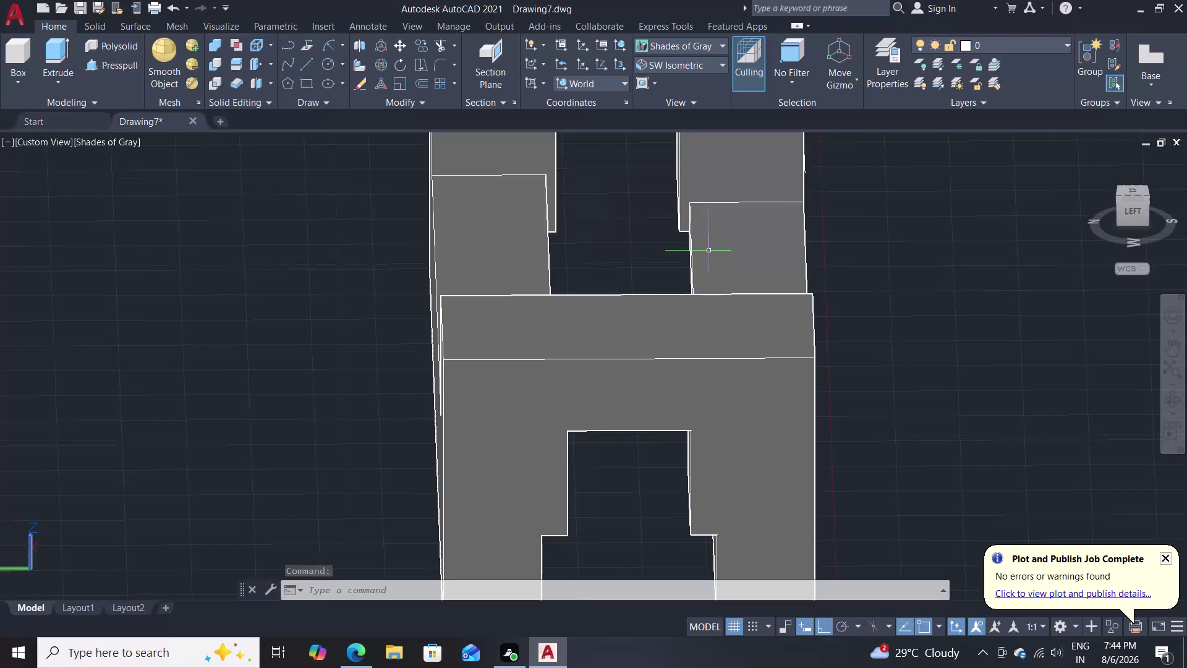
Zoom out and centre the whole arched bracket, then show the preset views list.
scroll(down, 3)
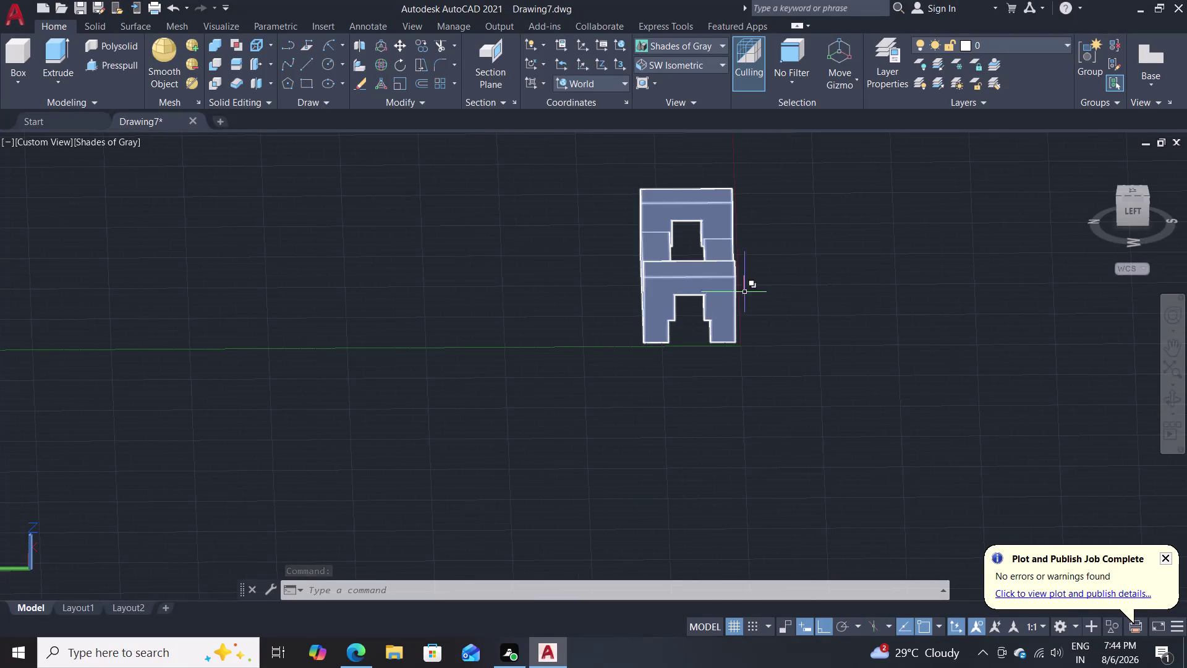
middle_drag(791, 332, 669, 364)
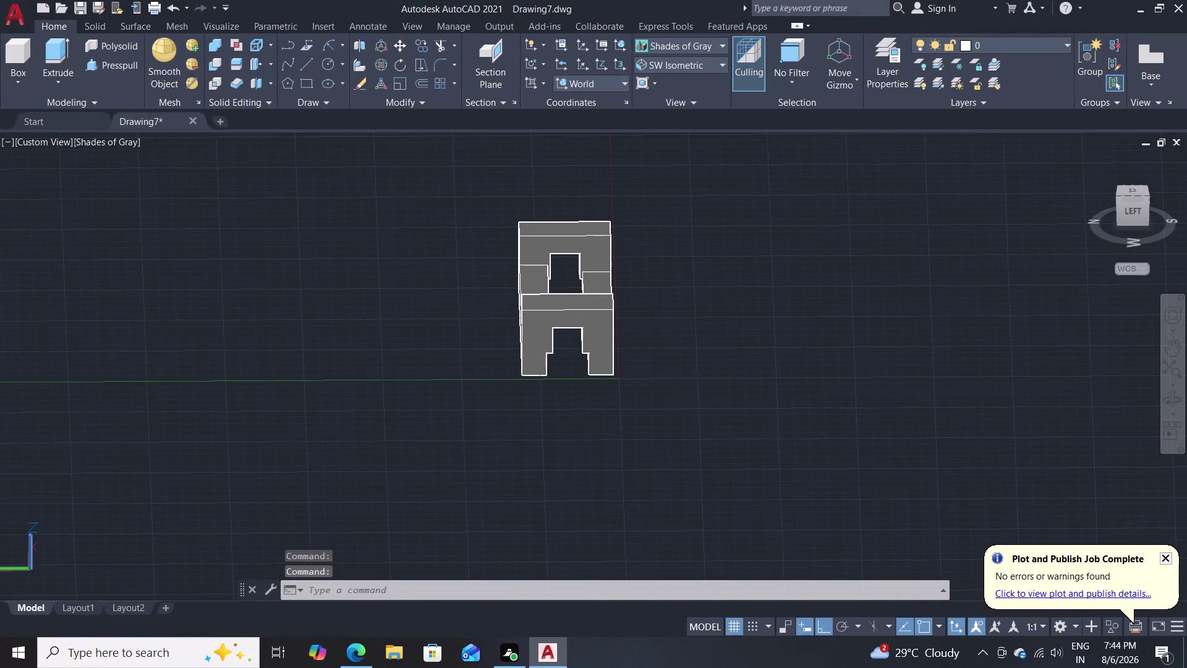
click(706, 78)
click(706, 65)
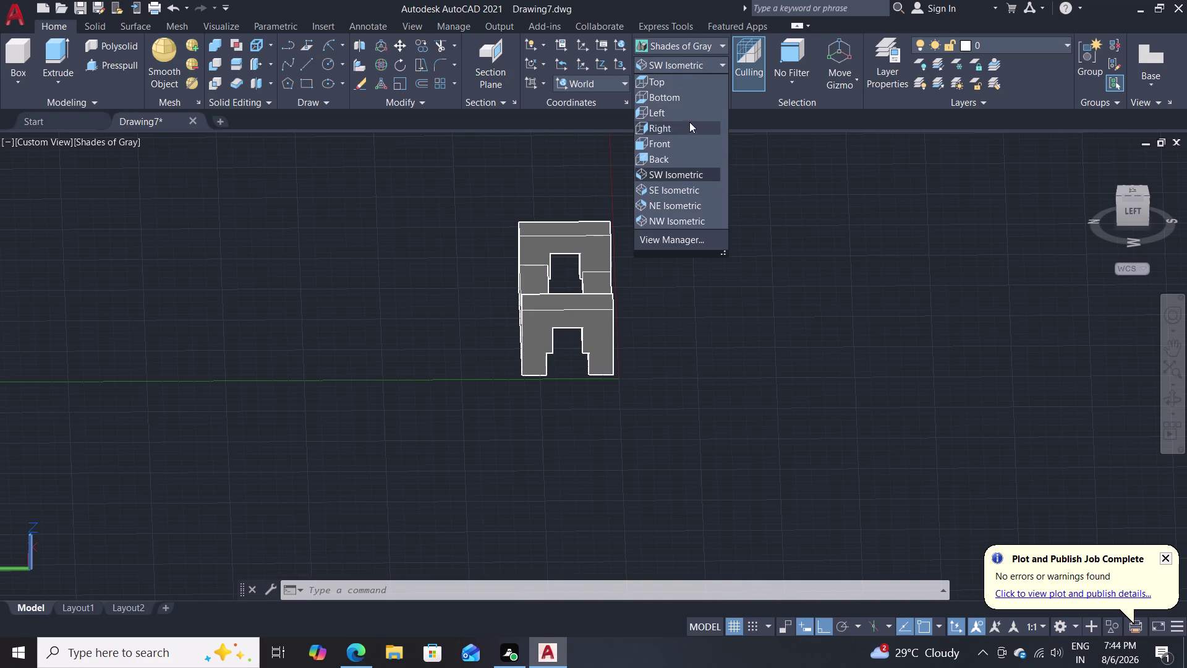
Switch to the Left preset view and adjust the zoom.
click(689, 116)
scroll(up, 3)
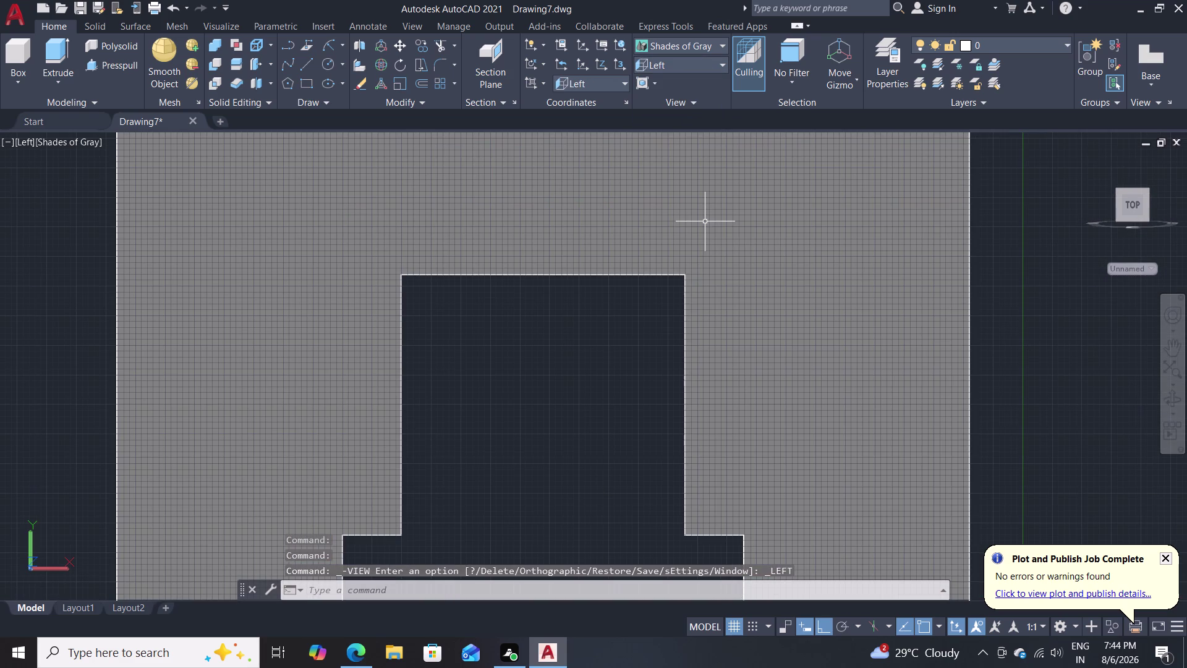
scroll(up, 3)
scroll(down, 3)
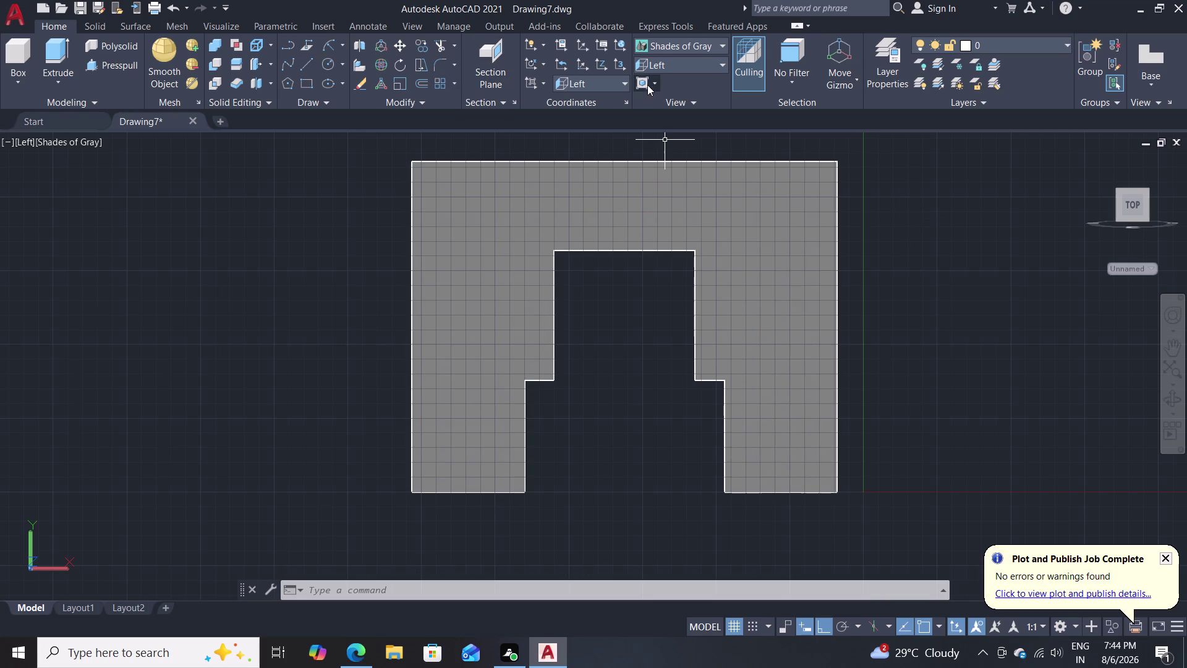
Switch to the Right preset view and zoom out to frame the flat profile.
click(674, 63)
click(666, 134)
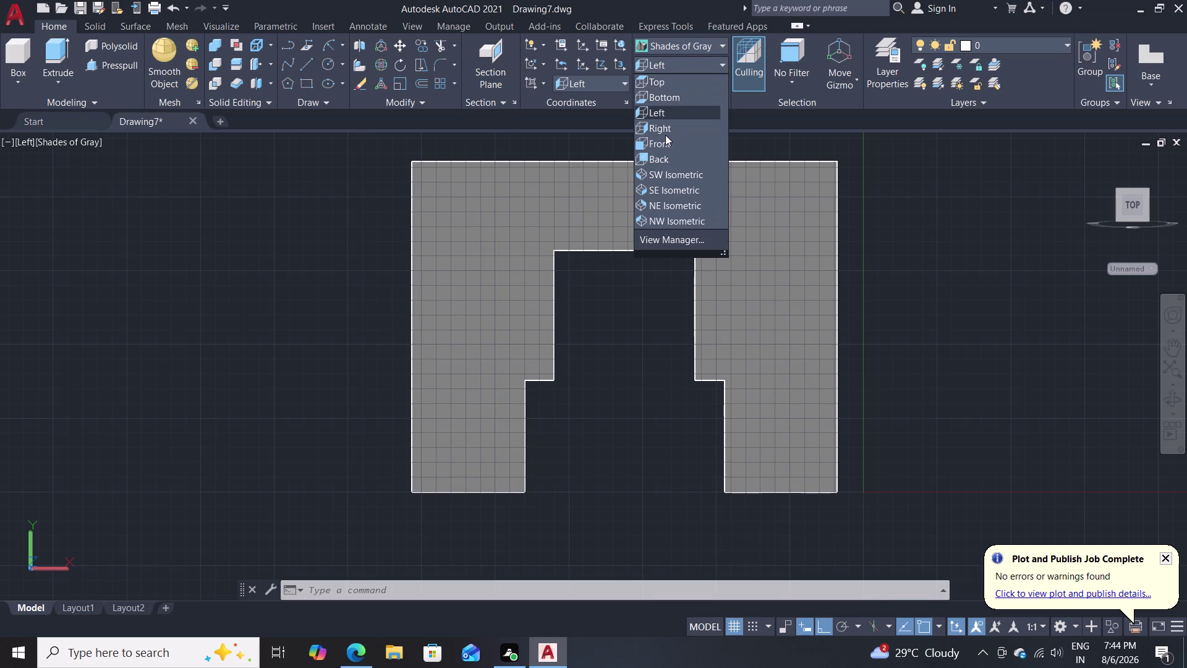
click(670, 129)
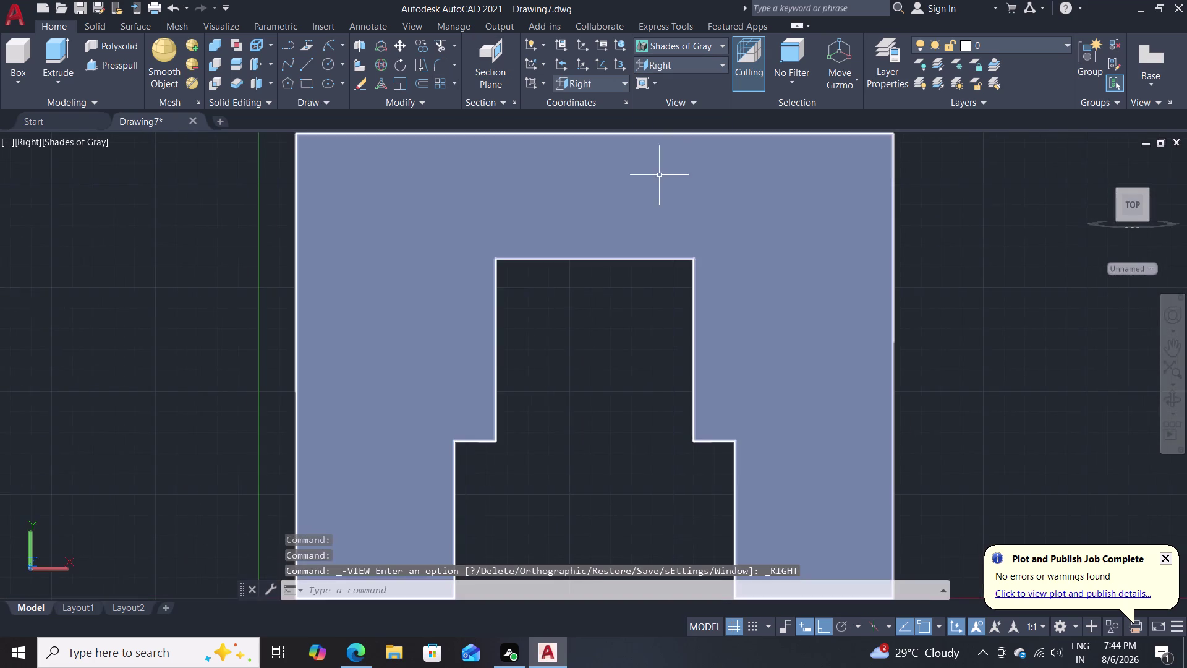
scroll(up, 3)
scroll(down, 3)
scroll(down, 3)
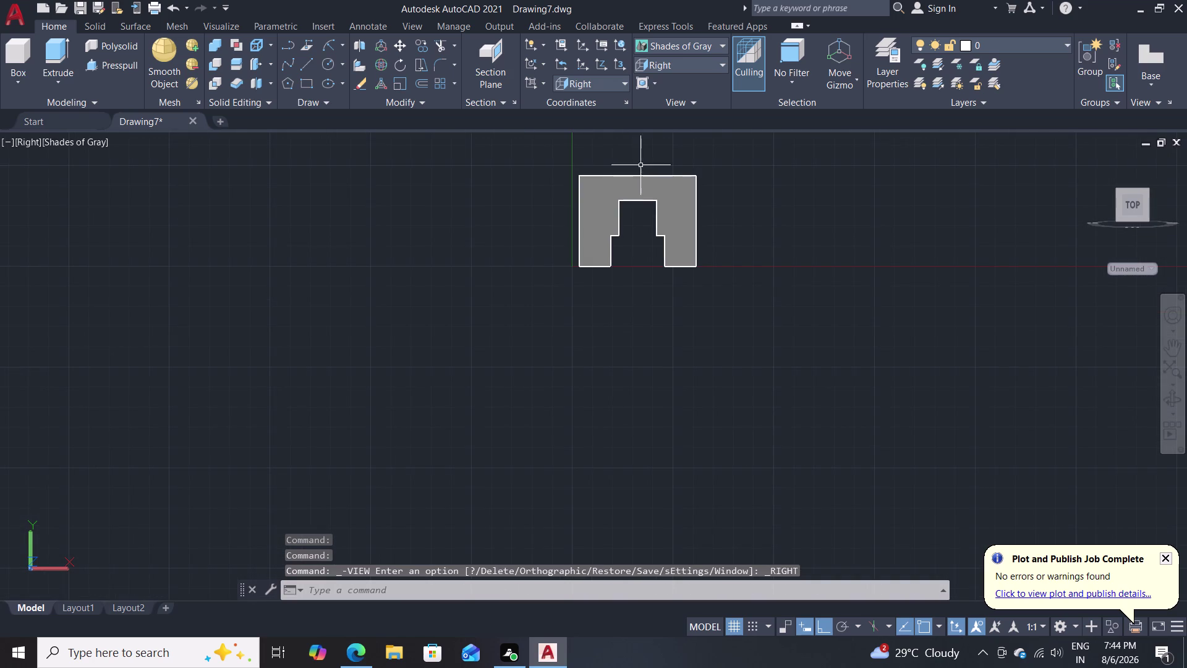
click(326, 69)
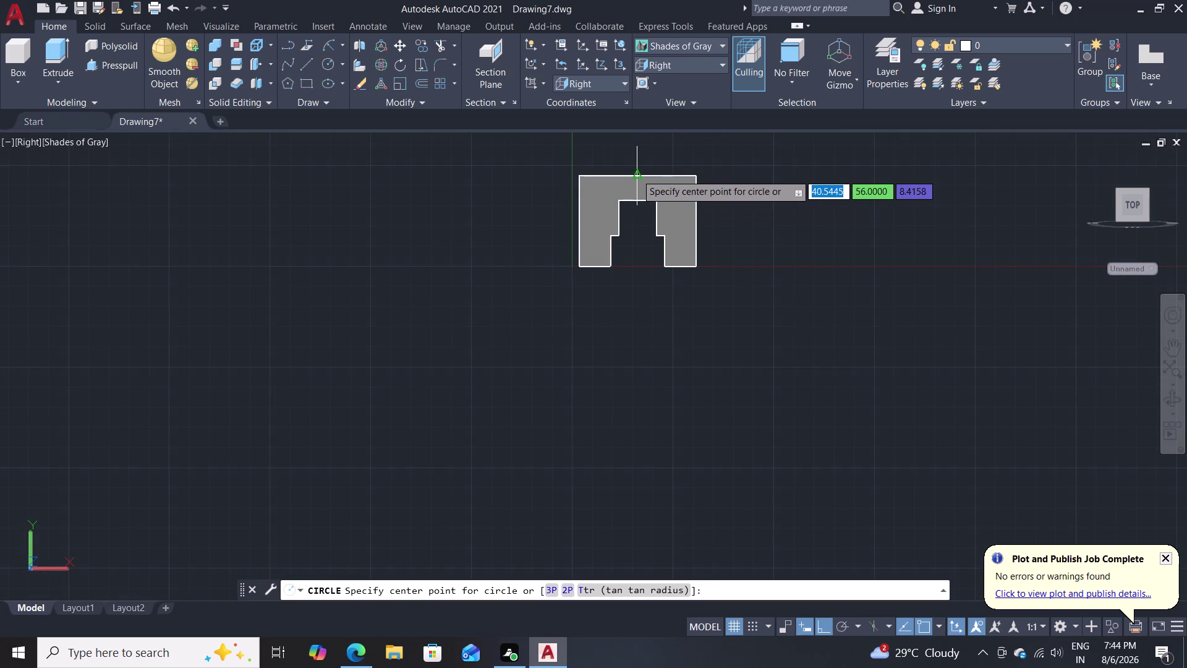
click(636, 174)
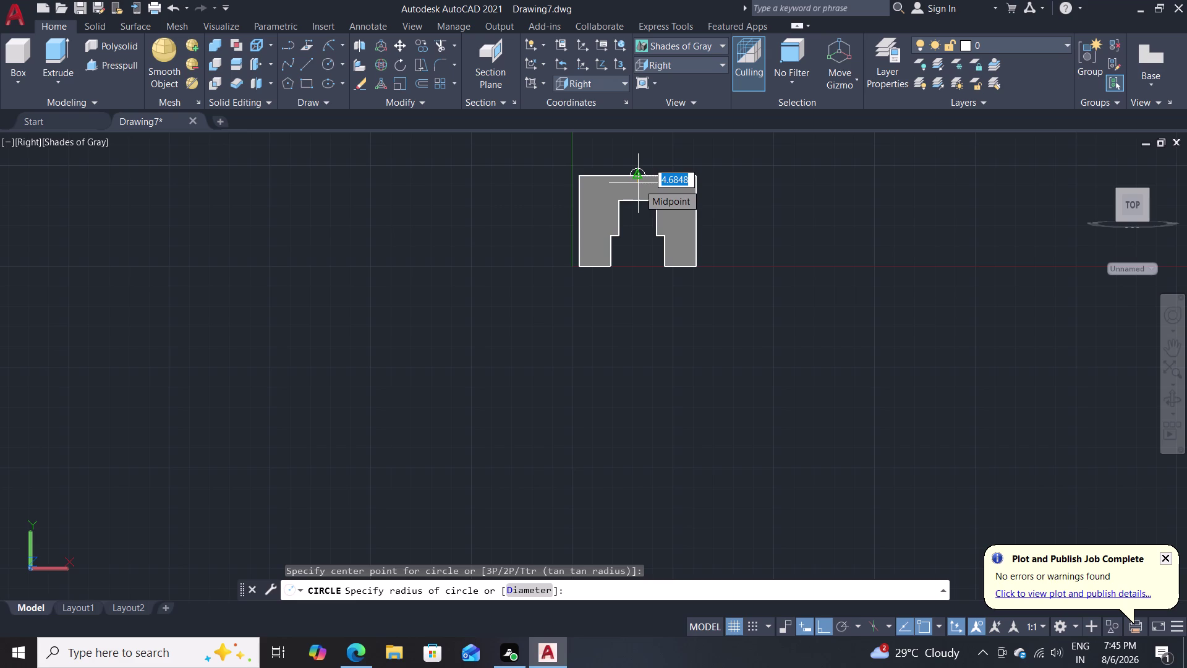
text(22)
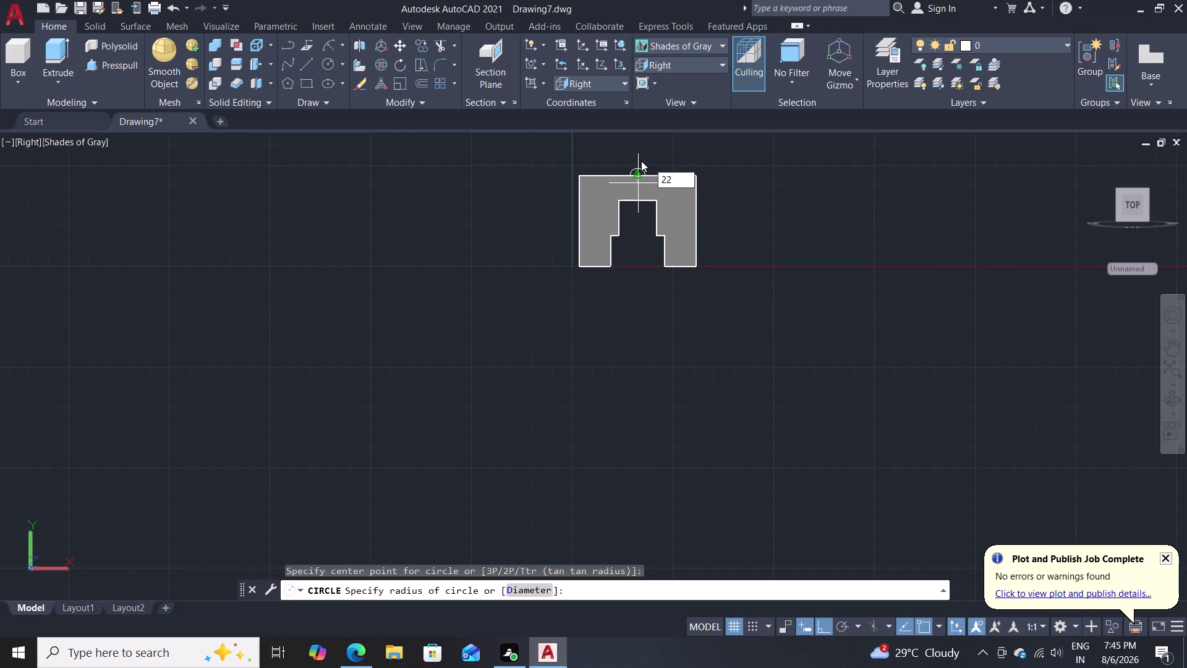
key(BackSpace)
key(BackSpace)
text(32)
key(Return)
scroll(down, 3)
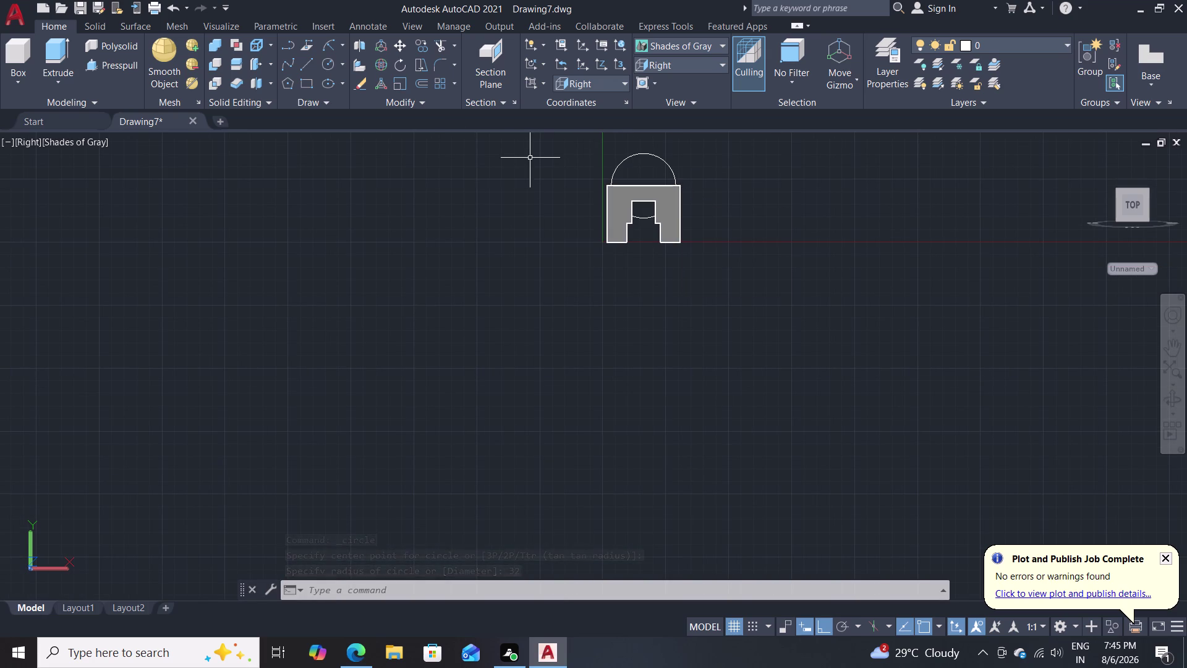
key(ctrl+z)
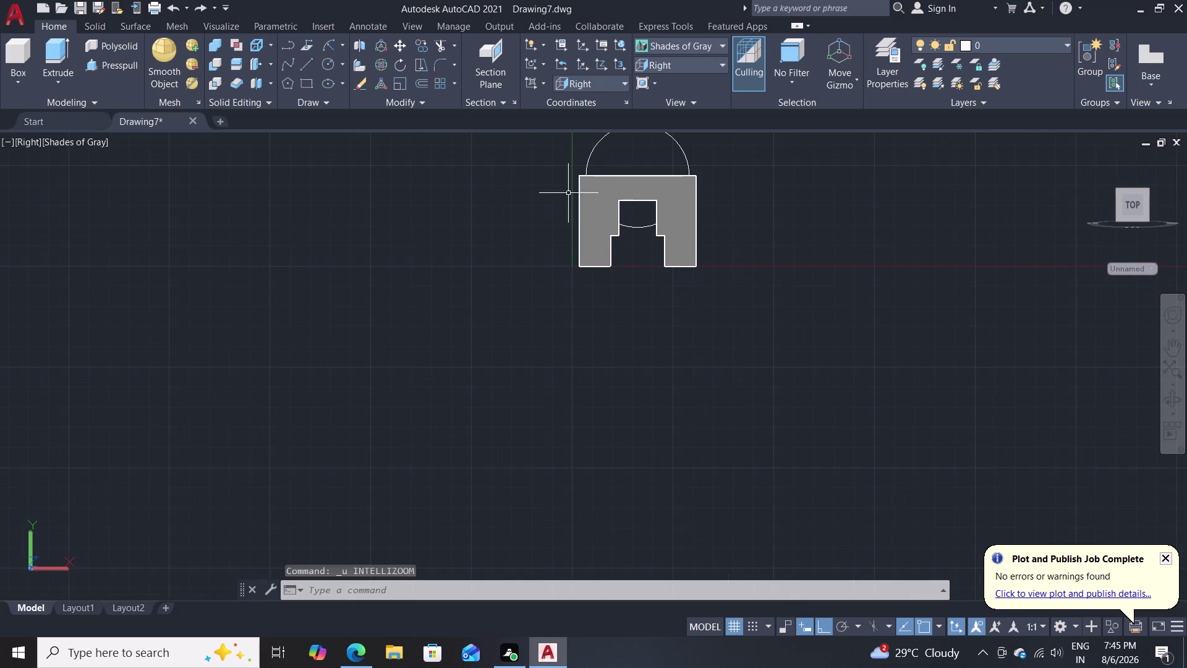
key(ctrl+z)
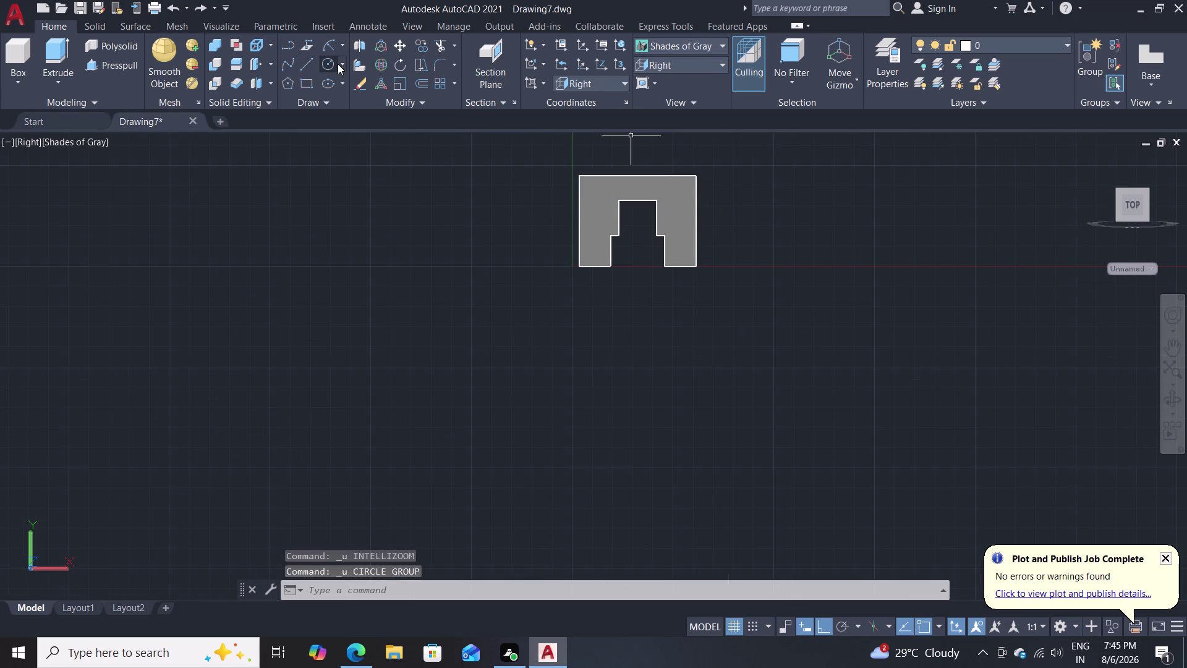
Draw a radius-16 circle centred on the top edge midpoint, then pan the view.
click(330, 68)
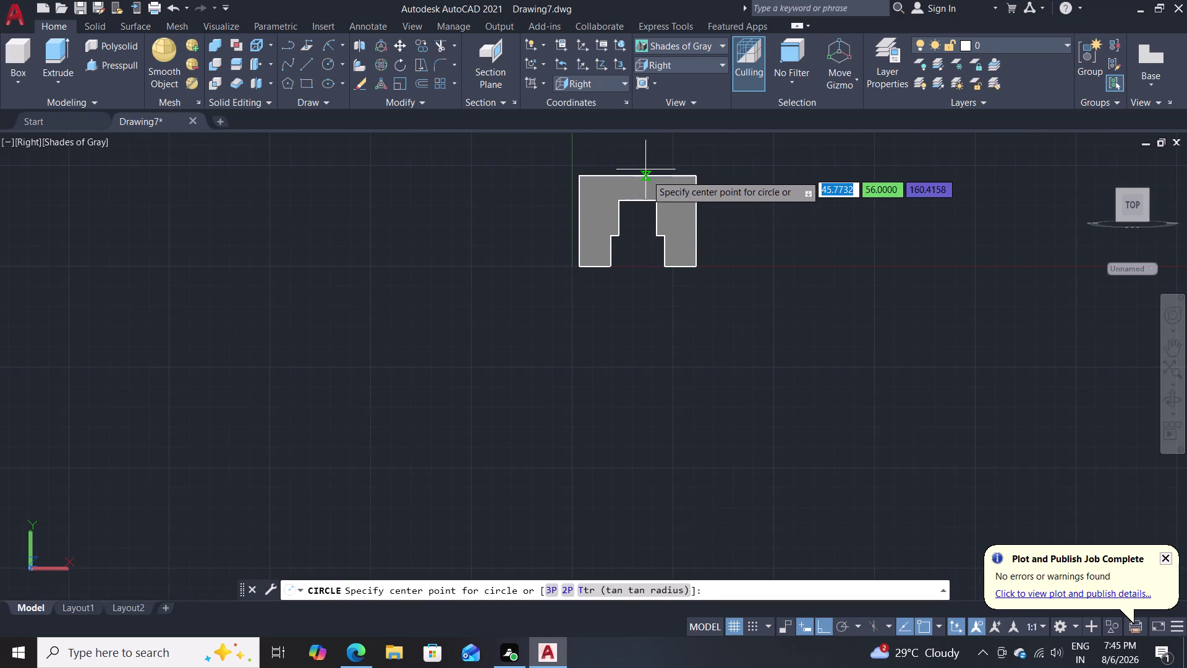
click(633, 176)
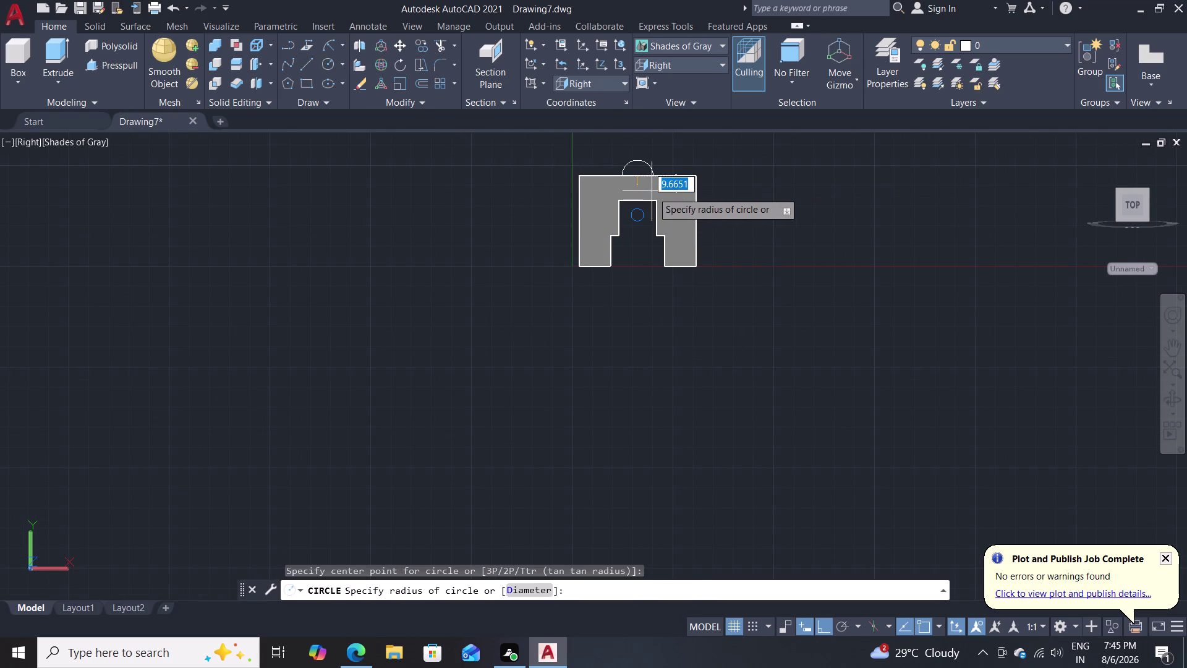
text(1)
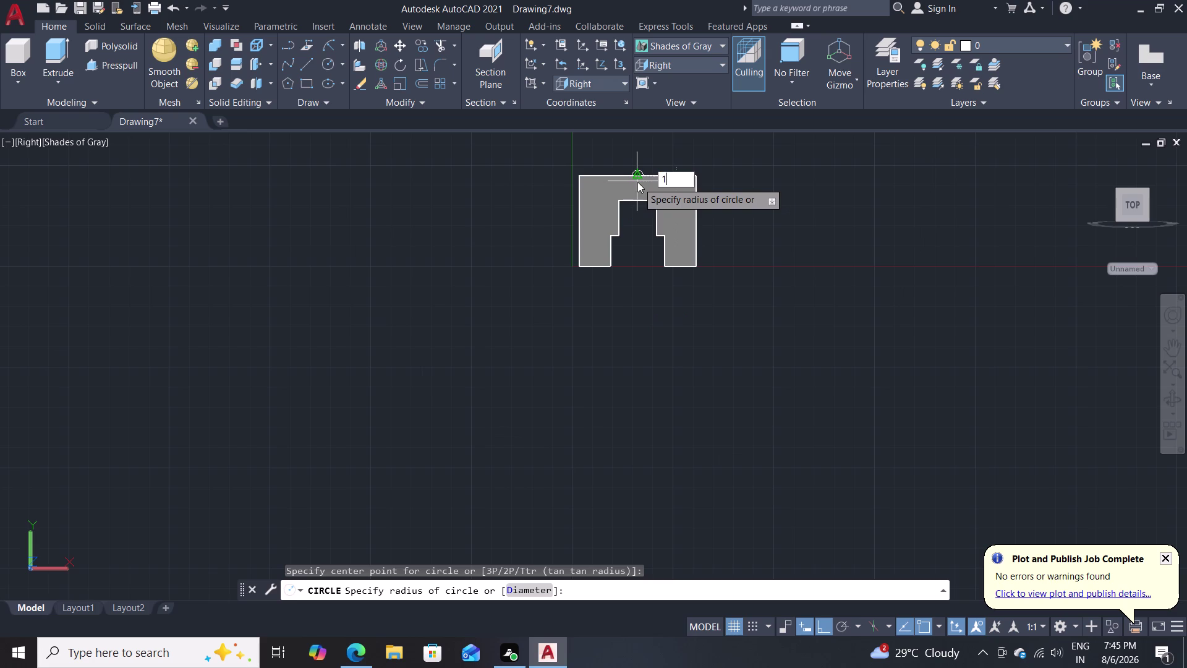
text(6)
key(Return)
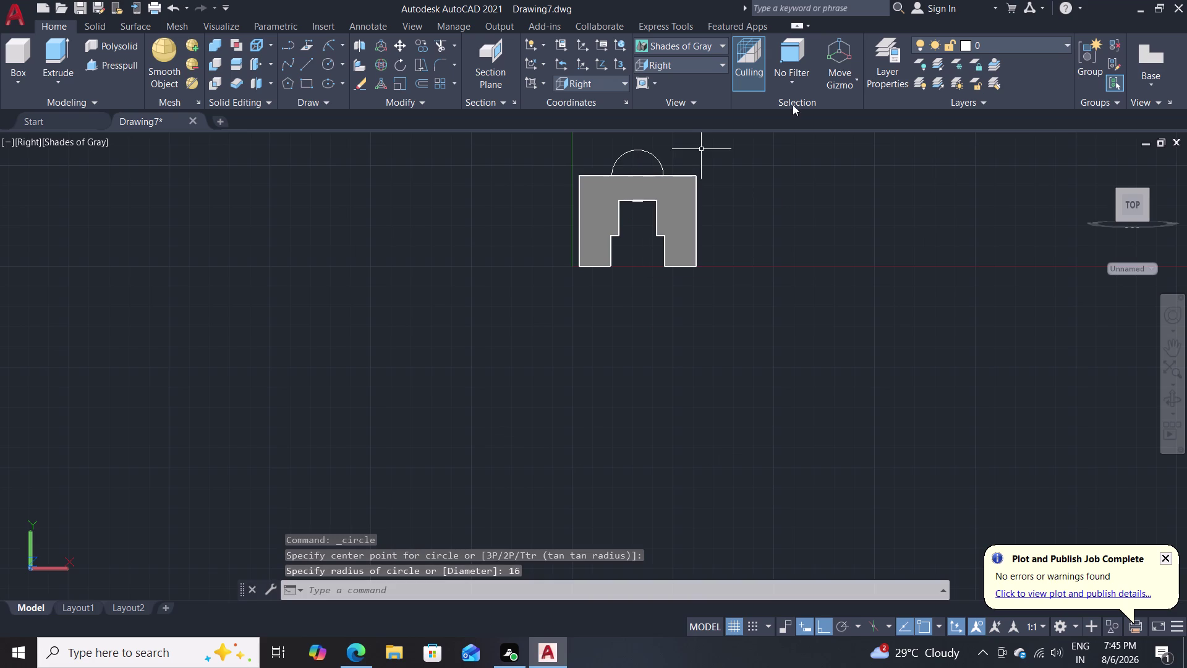
middle_drag(735, 197, 707, 268)
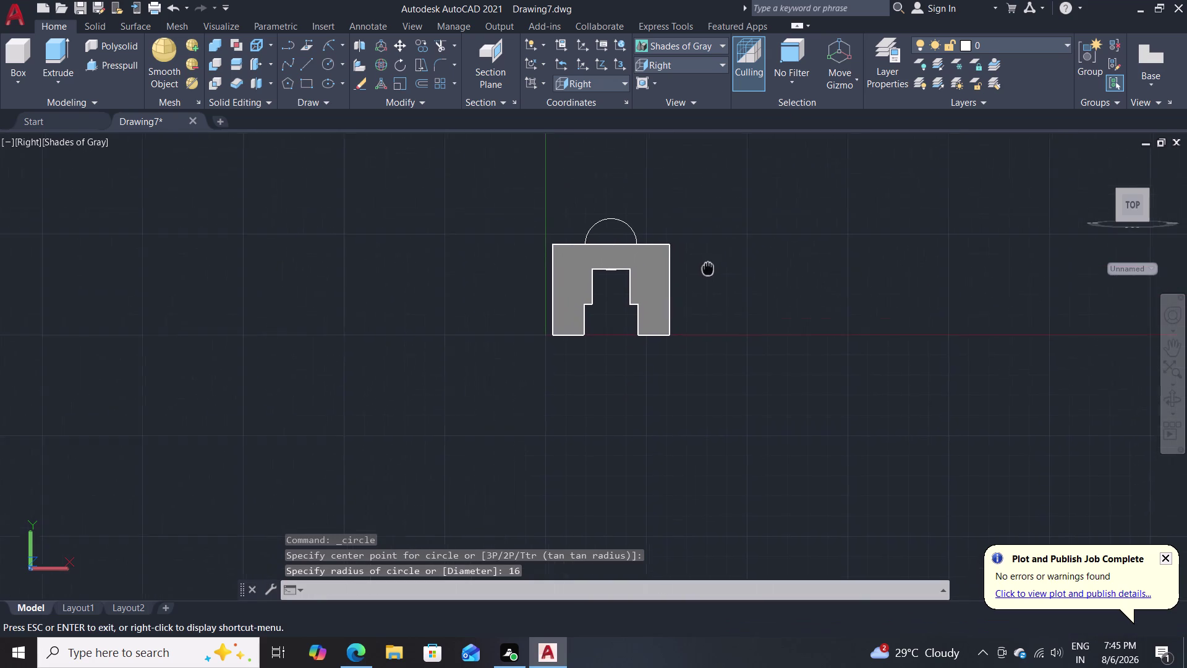
middle_drag(707, 269, 697, 284)
middle_drag(698, 239, 697, 248)
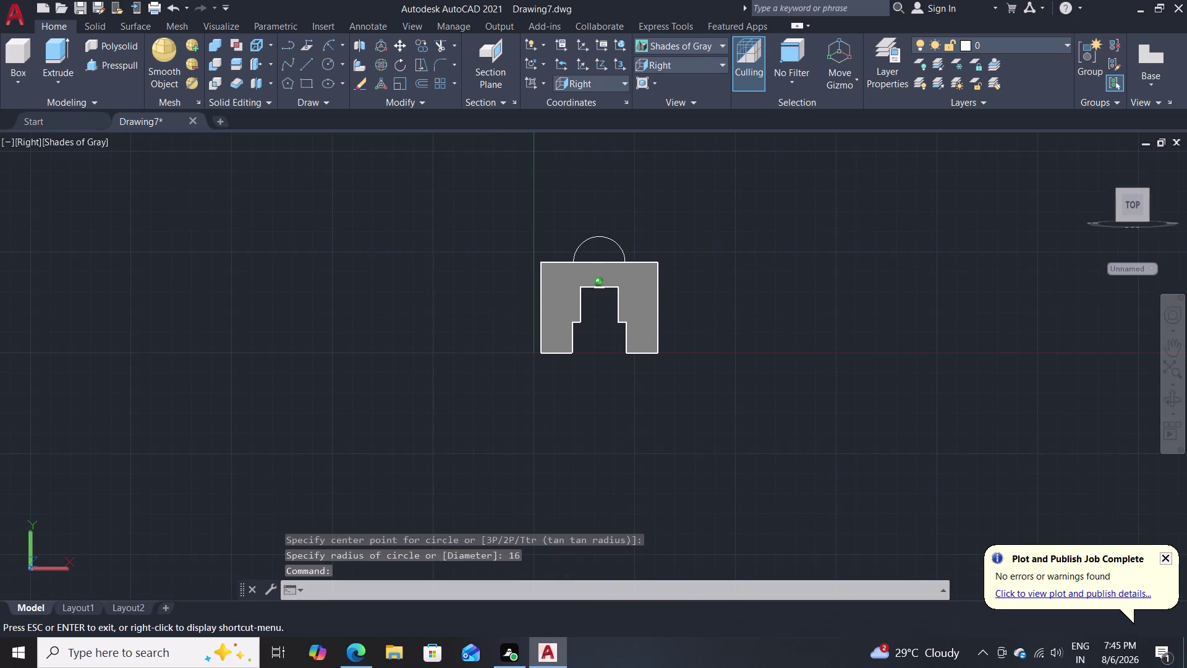
middle_drag(697, 248, 684, 268)
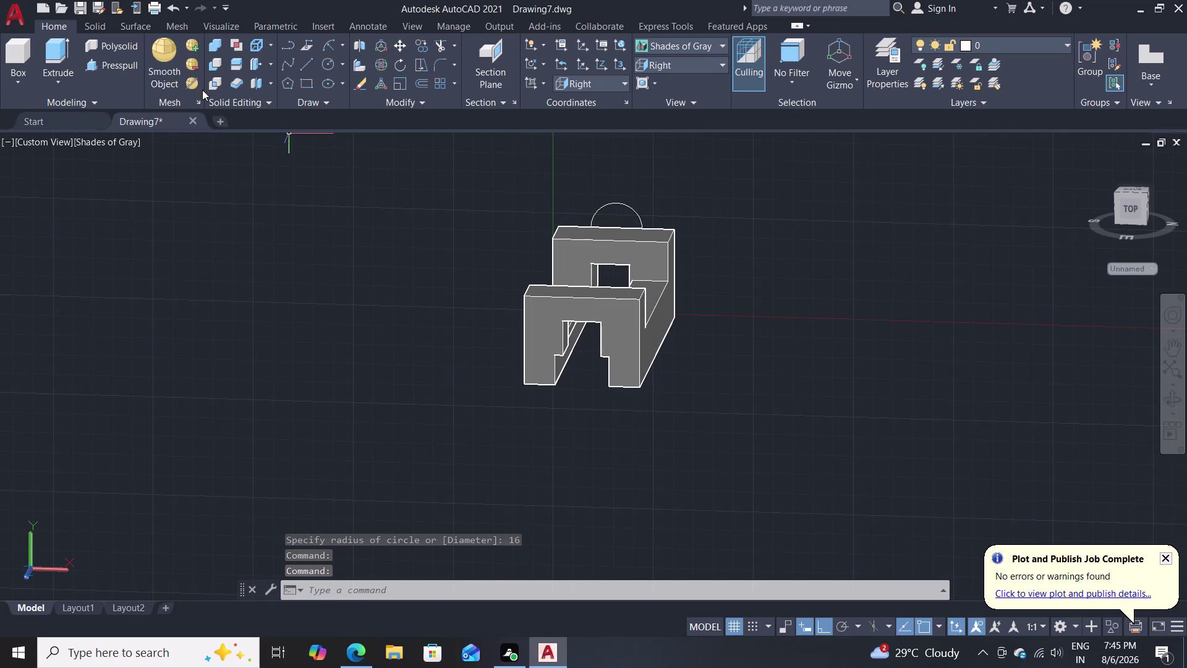
click(327, 64)
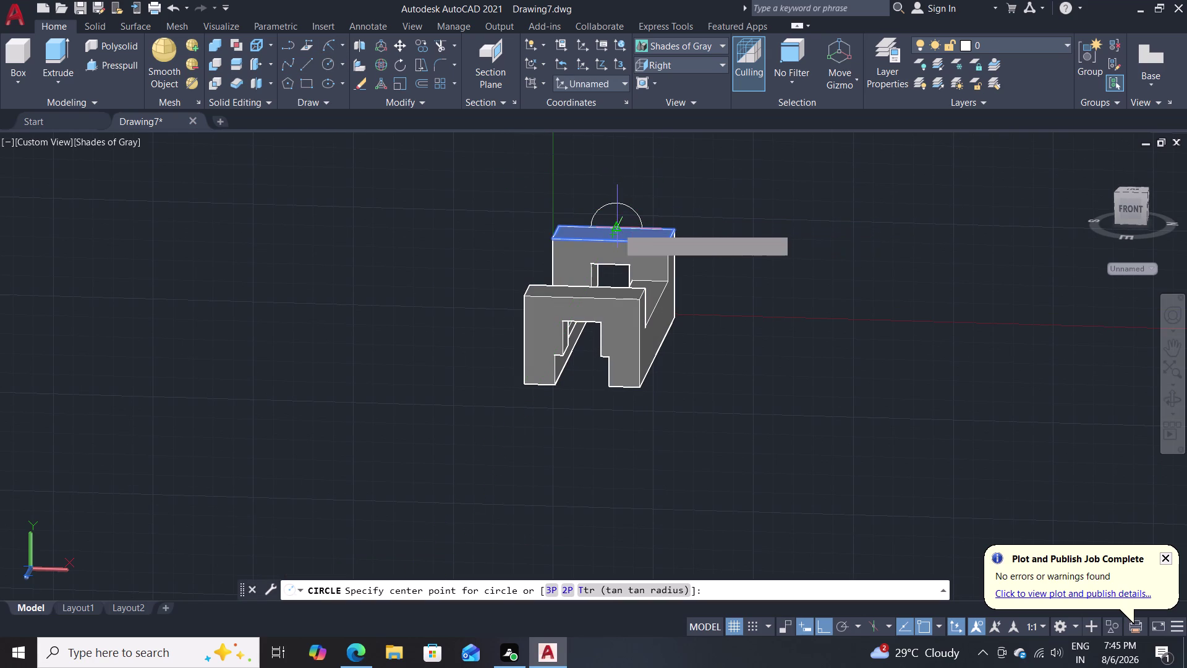
click(620, 224)
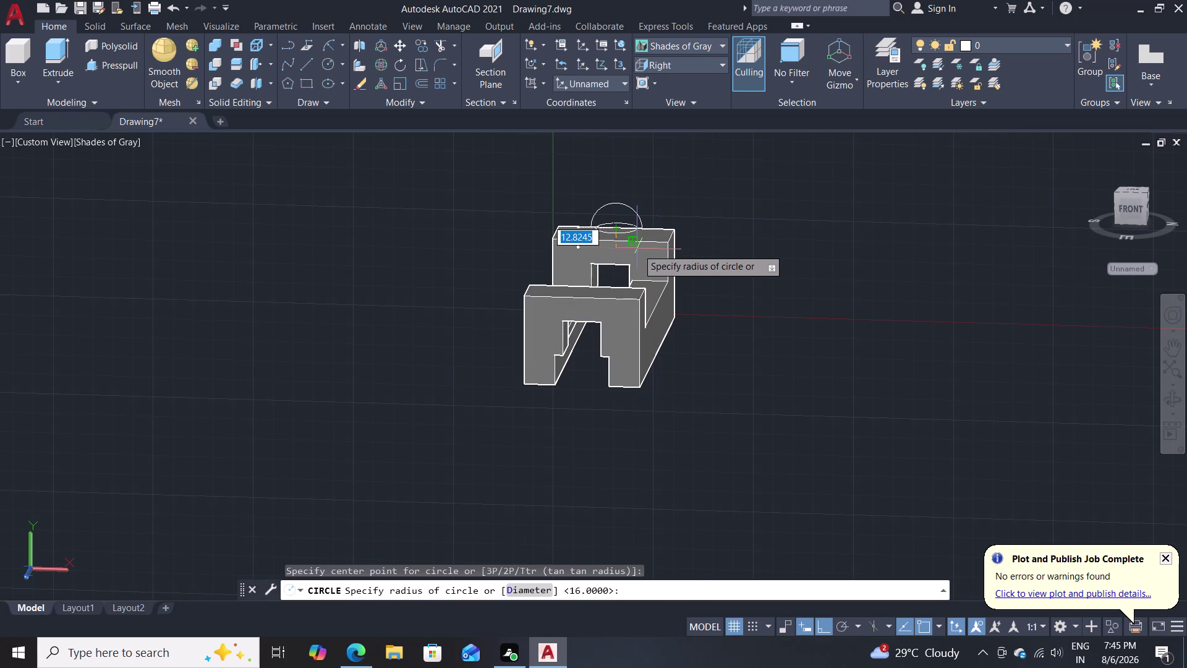
key(Escape)
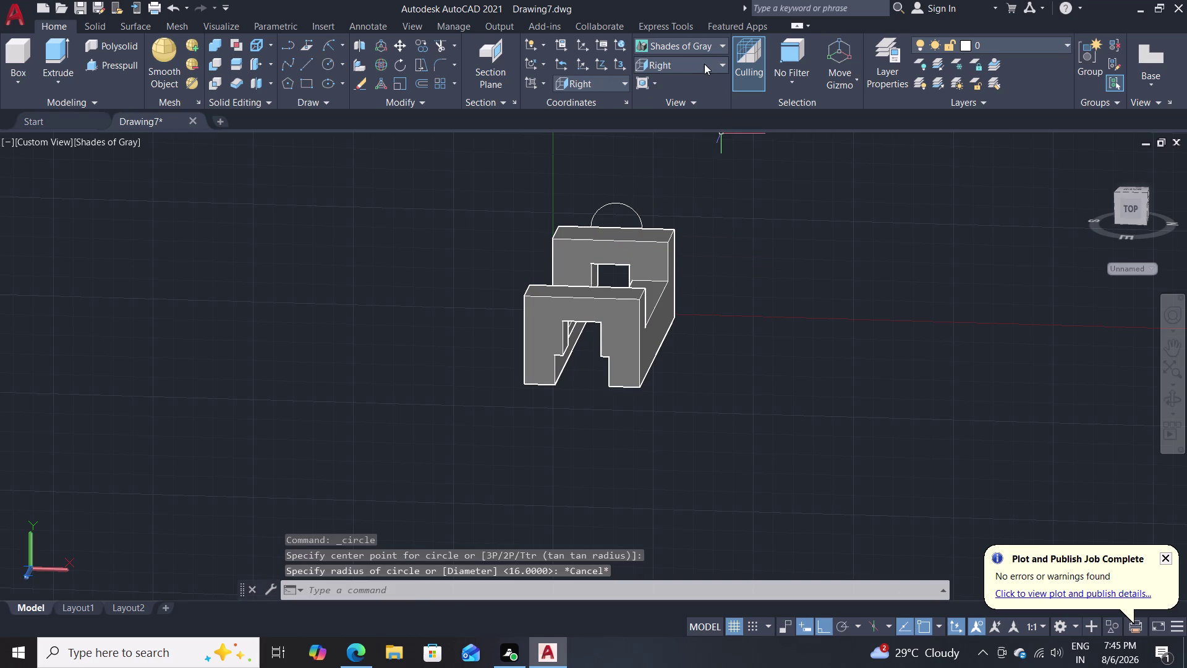
click(705, 64)
click(668, 128)
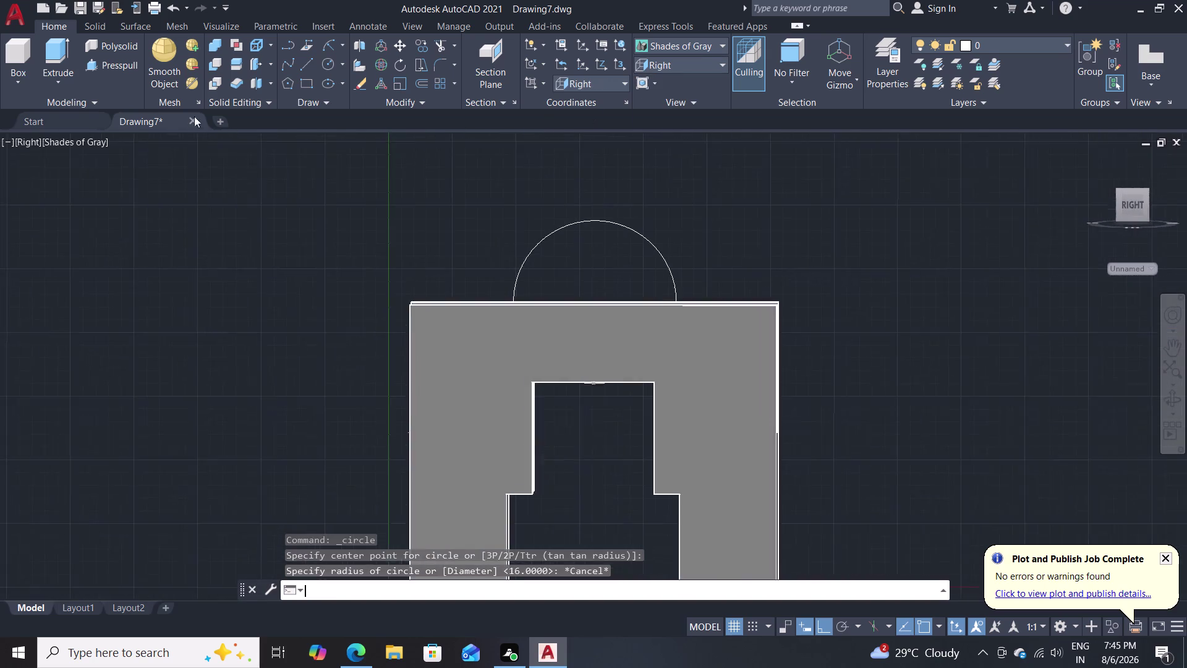
click(332, 60)
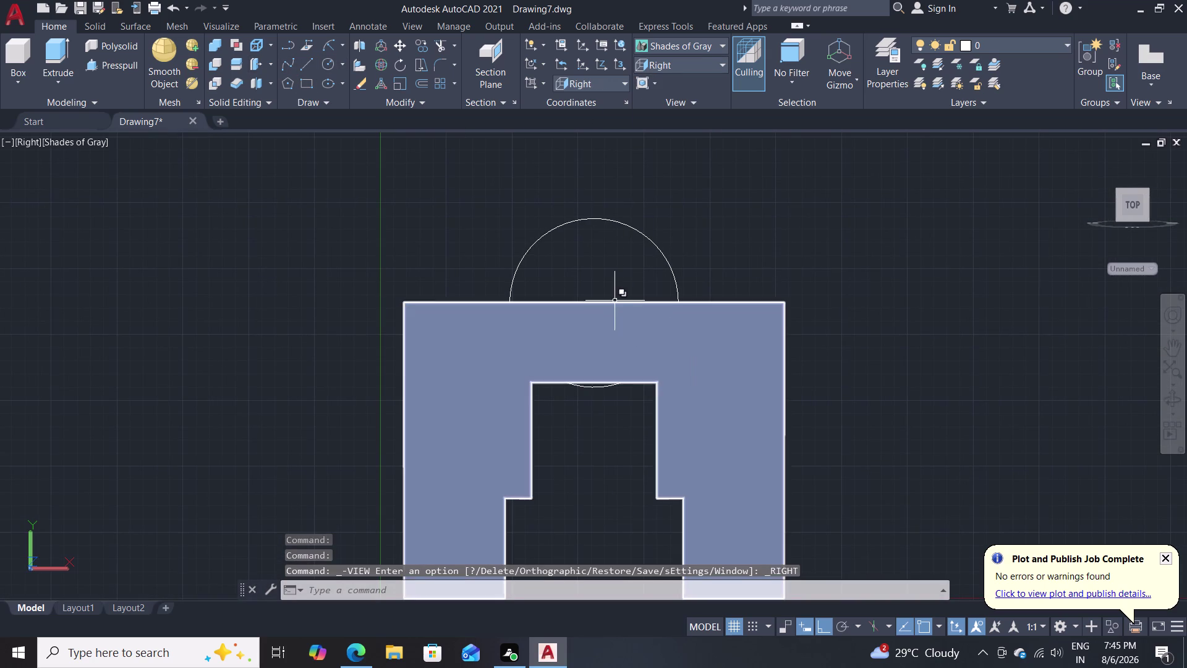
Draw a radius-8 circle at the arc's centre, then orbit into 3D.
click(322, 66)
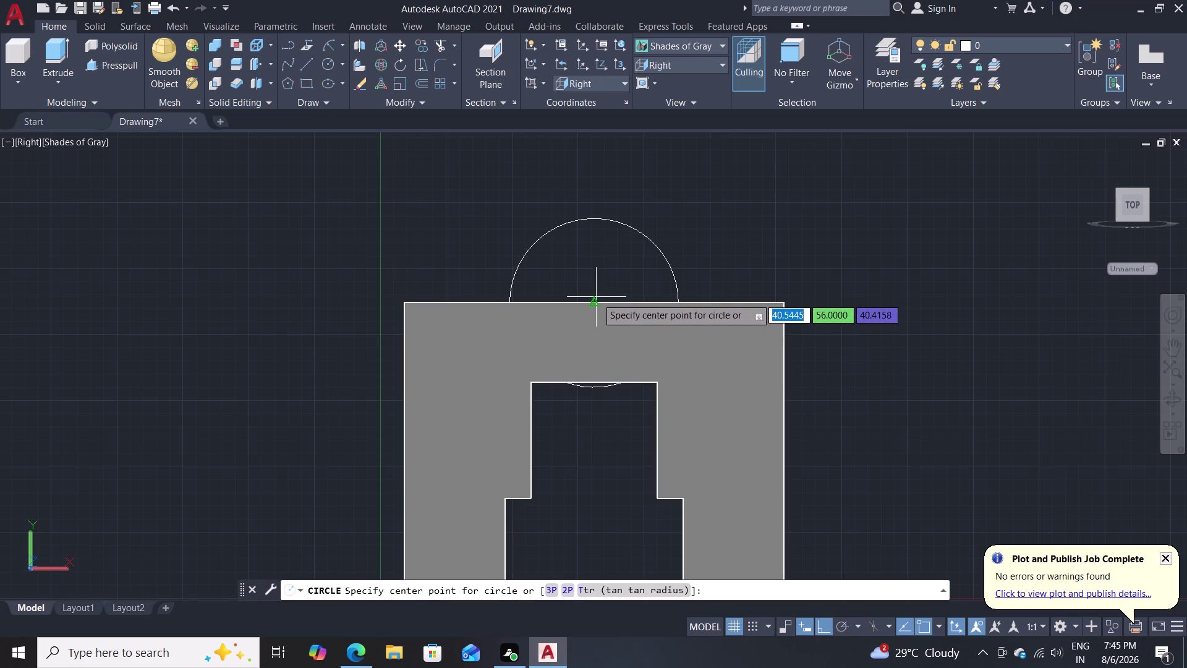
click(597, 297)
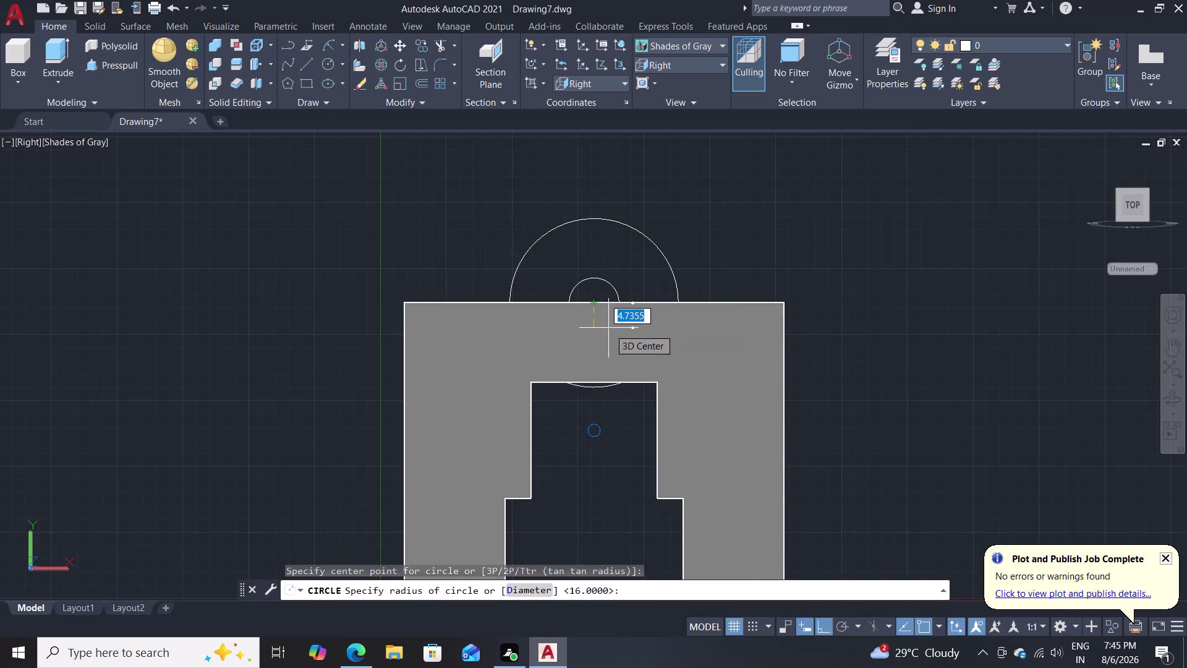
key(8)
key(Return)
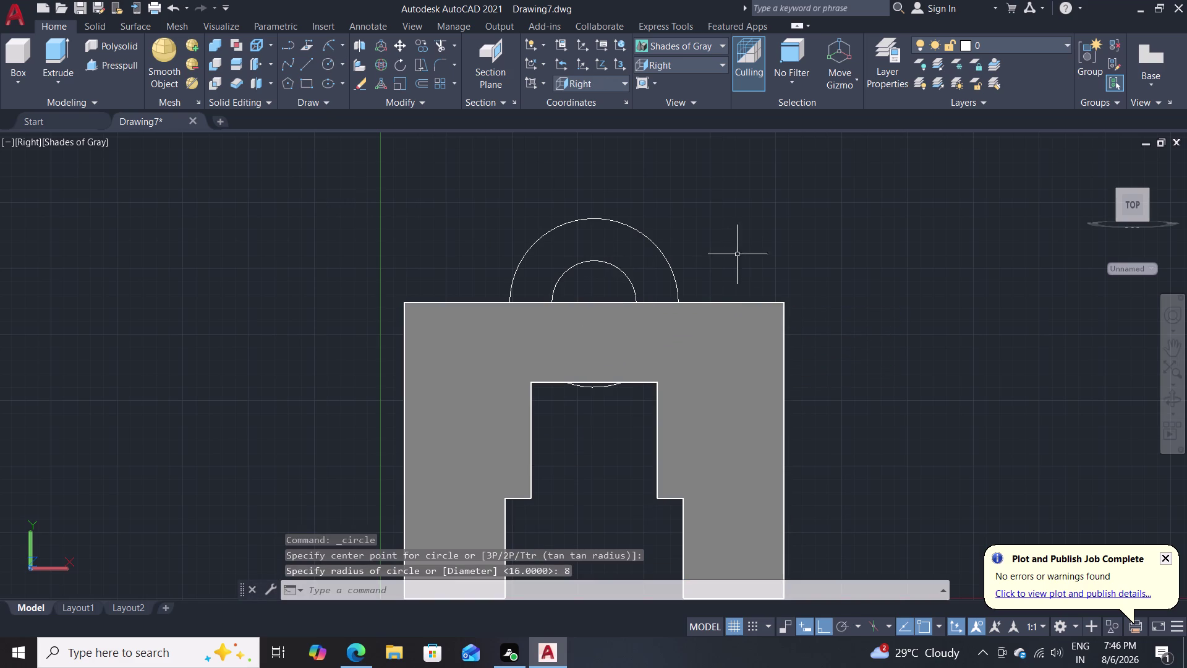
middle_drag(783, 224, 746, 290)
scroll(up, 3)
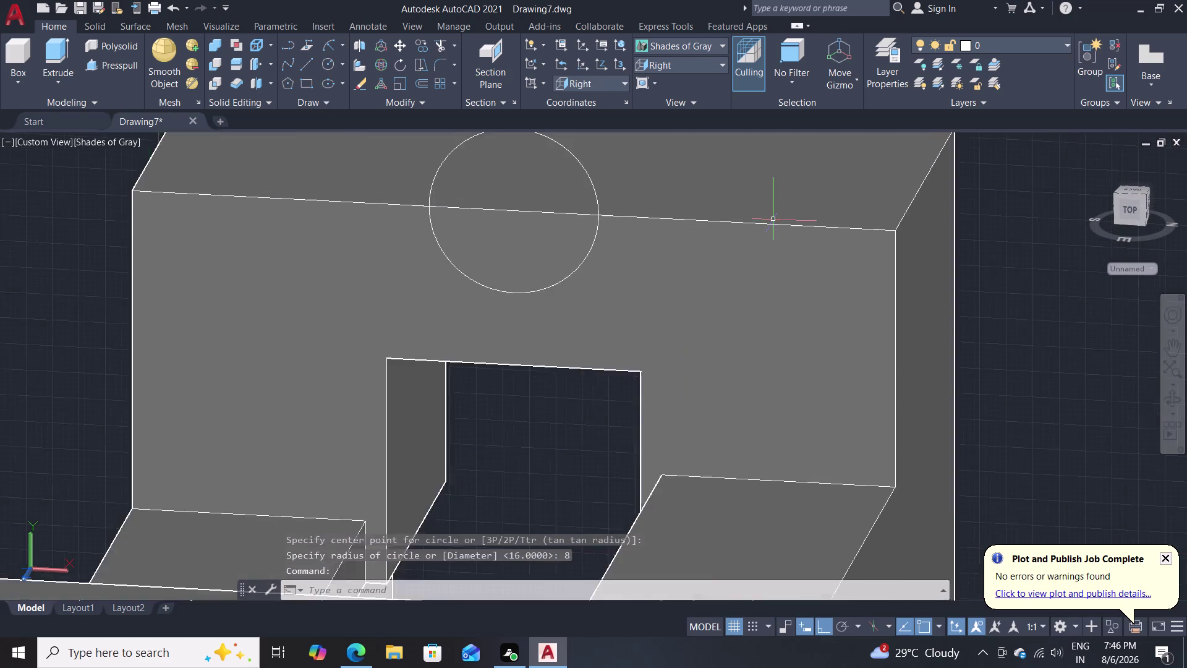
scroll(up, 3)
scroll(down, 3)
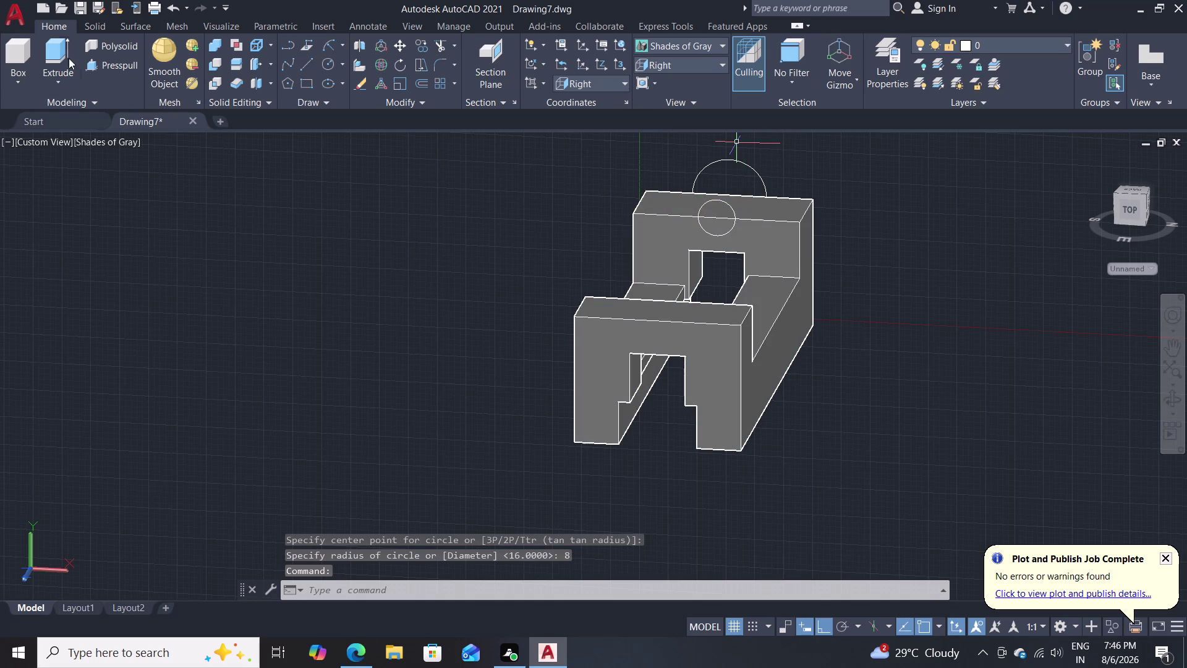
Presspull the area inside the arc to raise a cylindrical boss.
click(104, 64)
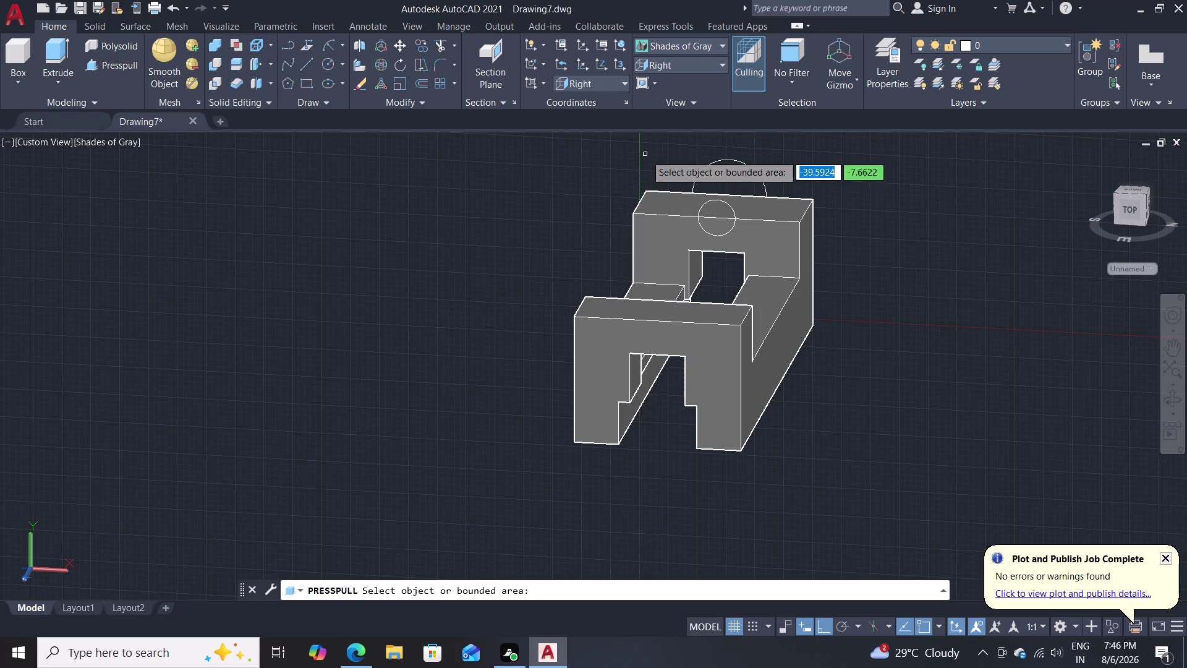
click(746, 167)
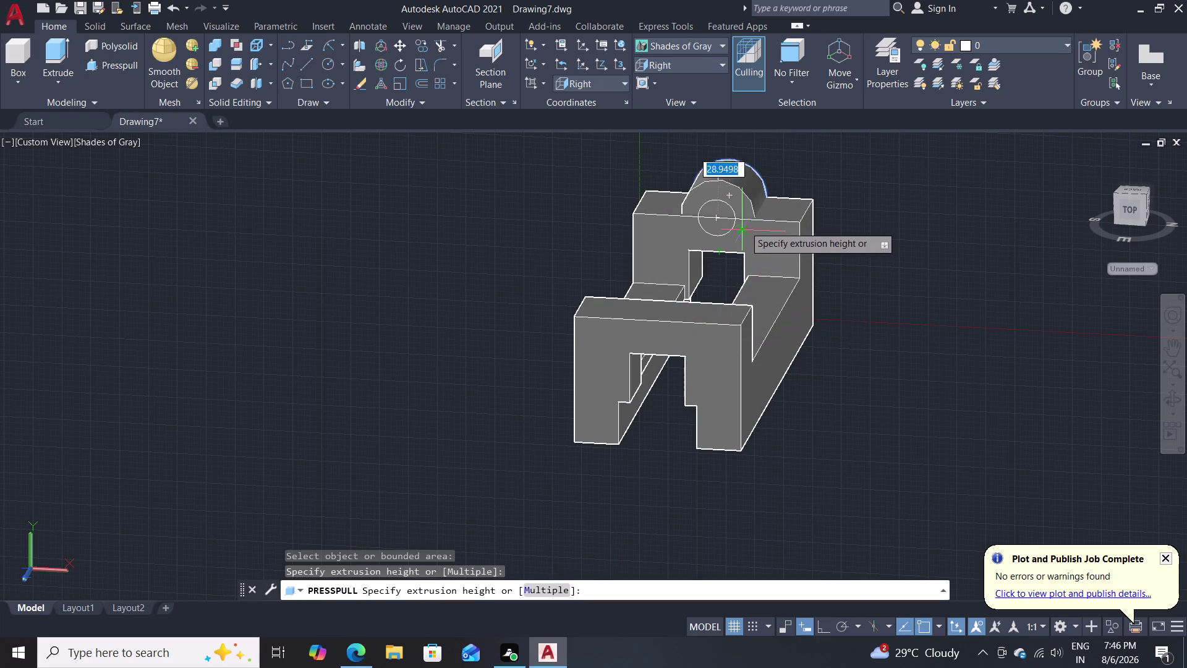
click(716, 217)
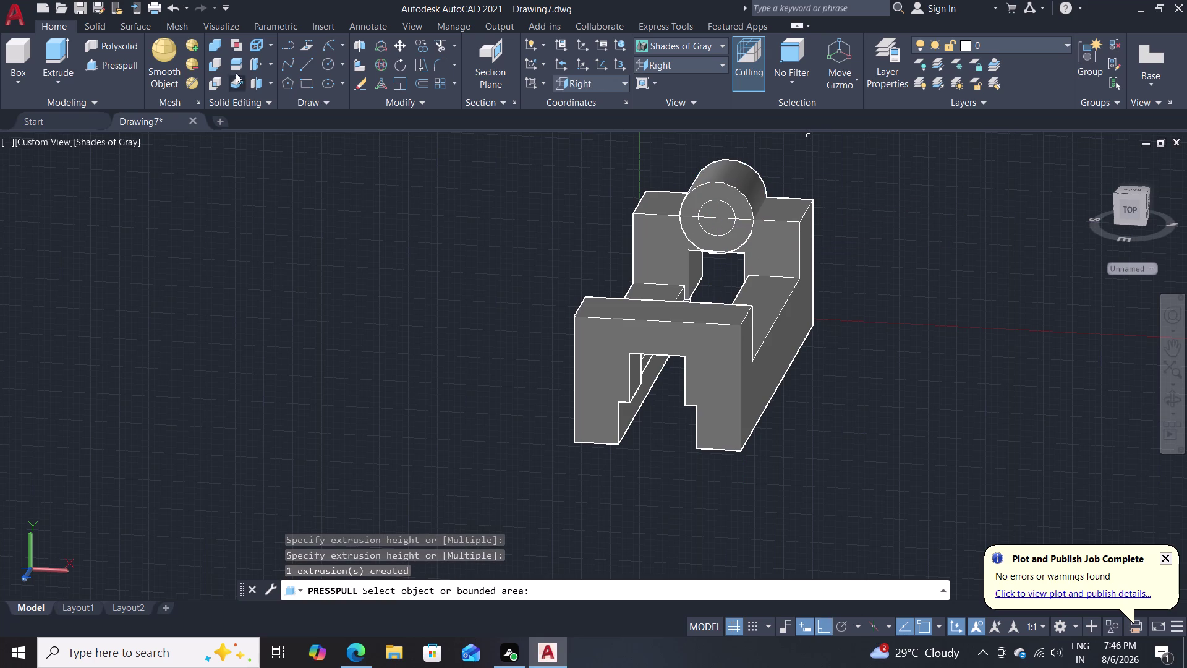
Presspull the radius-8 circle through the boss to cut the hole.
click(126, 60)
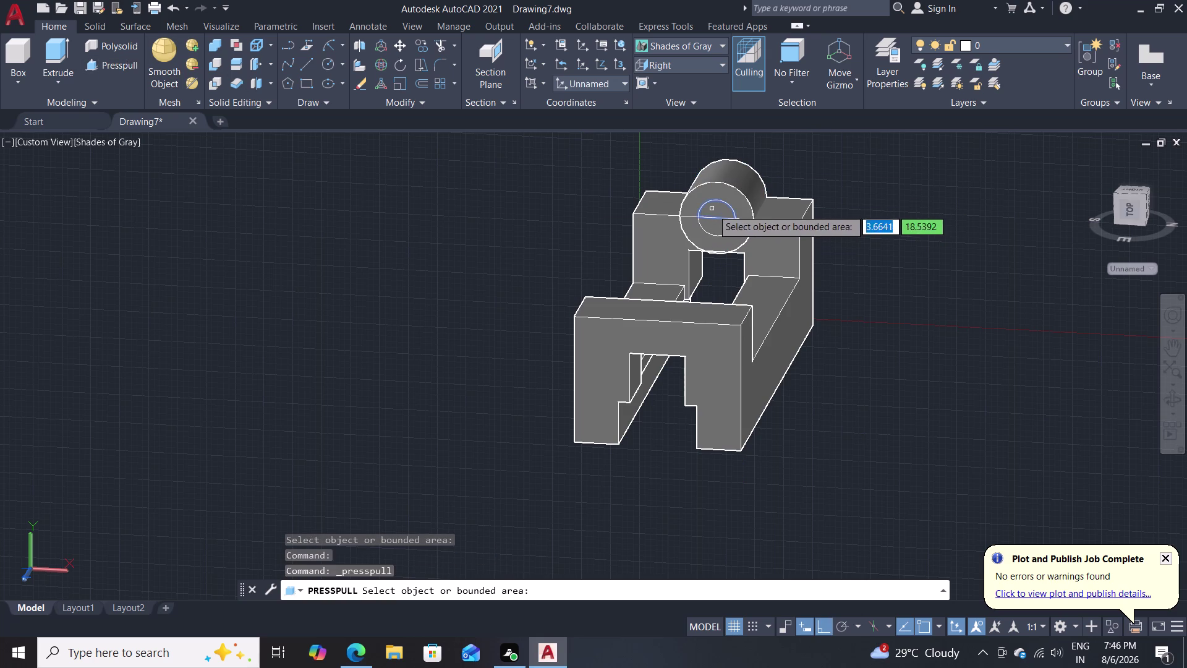
click(718, 207)
click(802, 181)
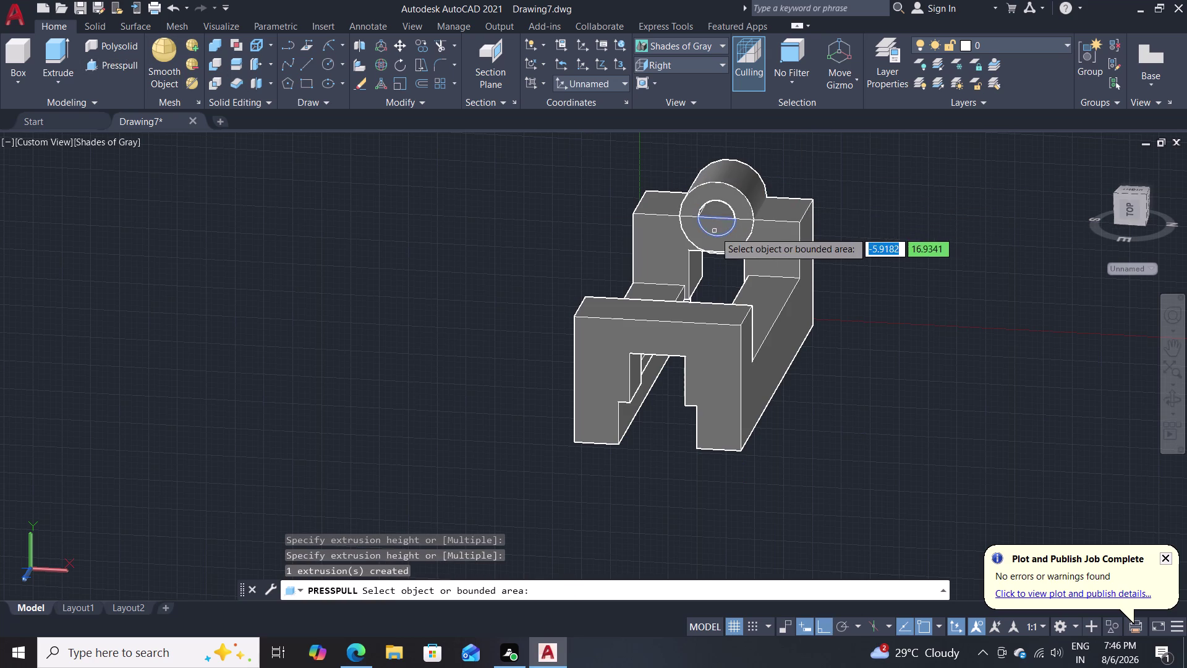
click(714, 231)
click(806, 173)
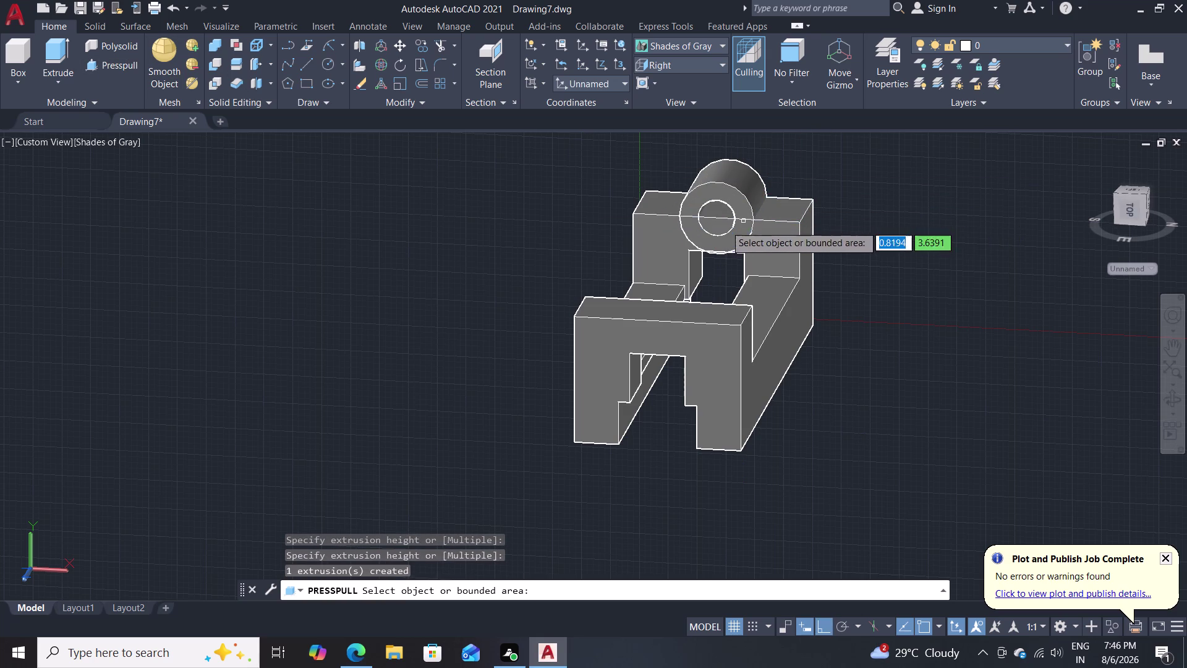
click(713, 222)
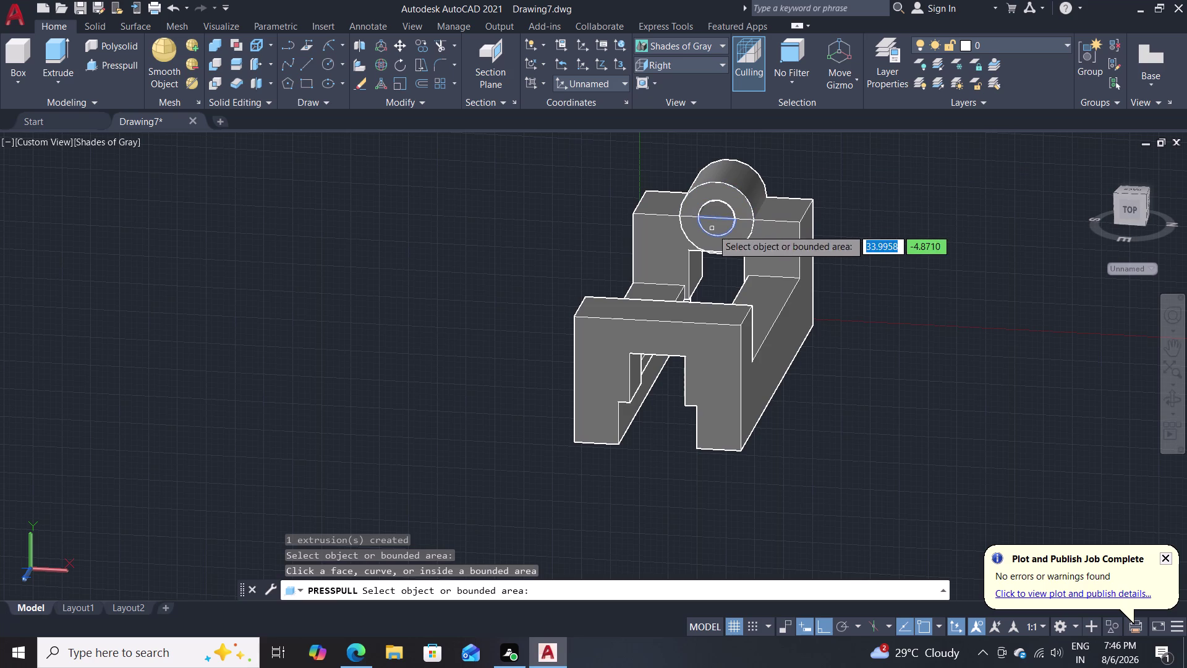
click(714, 229)
click(806, 161)
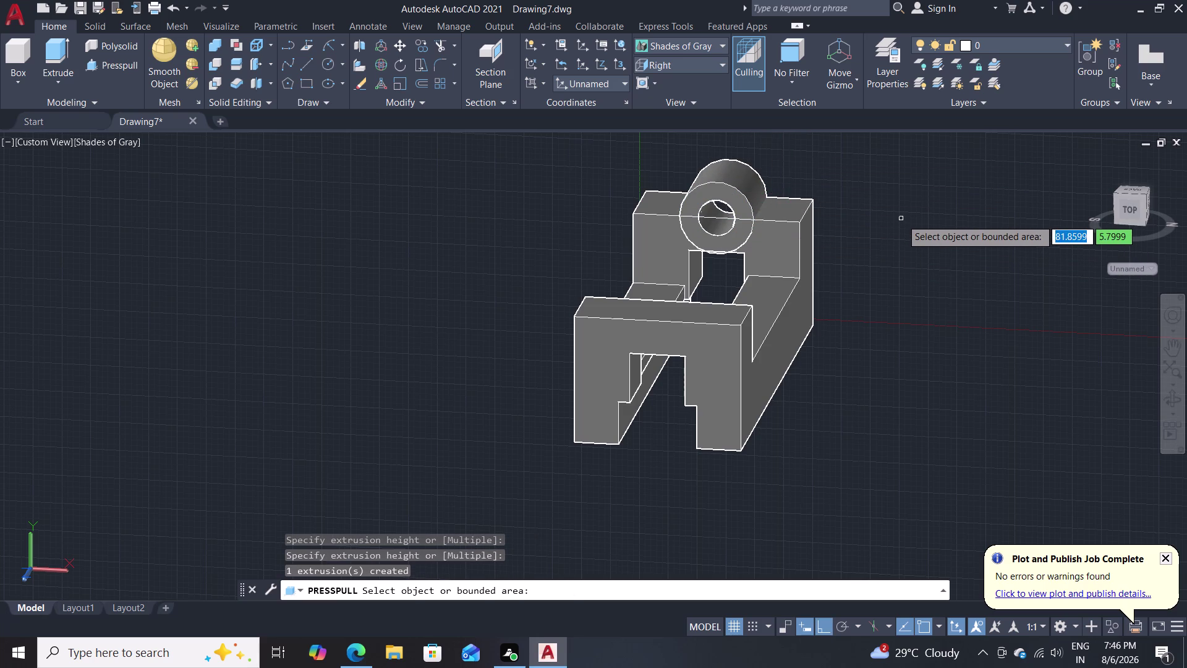
click(721, 57)
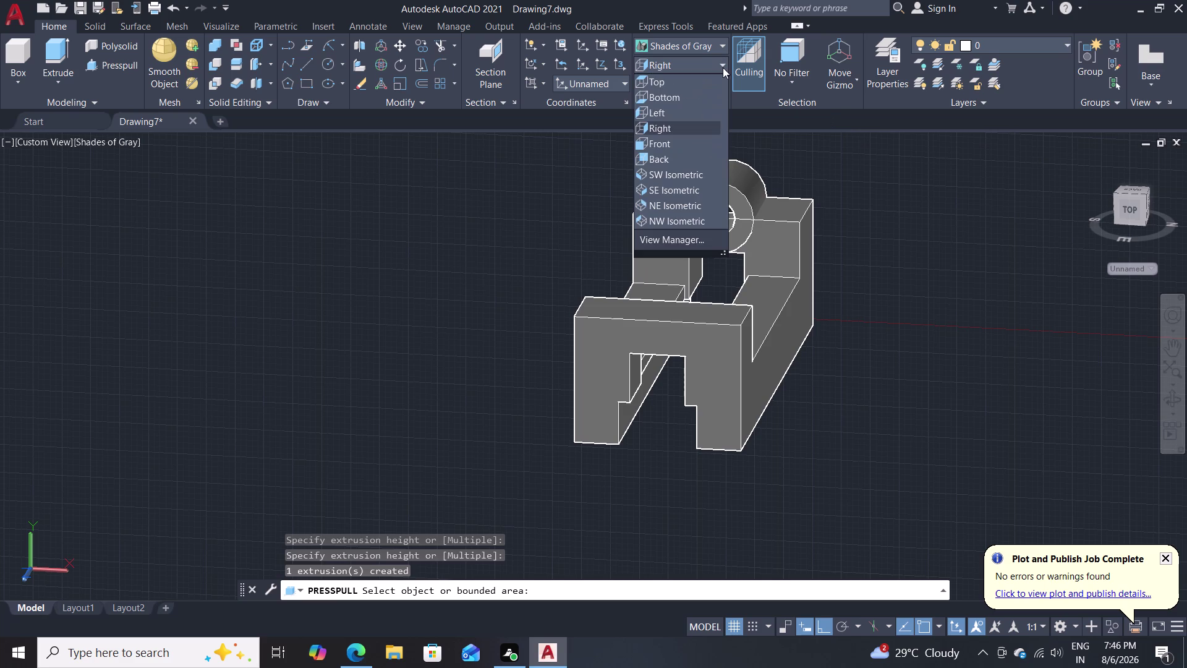
Switch to the Front view and start a 5-unit line at the raised right end, then cancel.
click(682, 139)
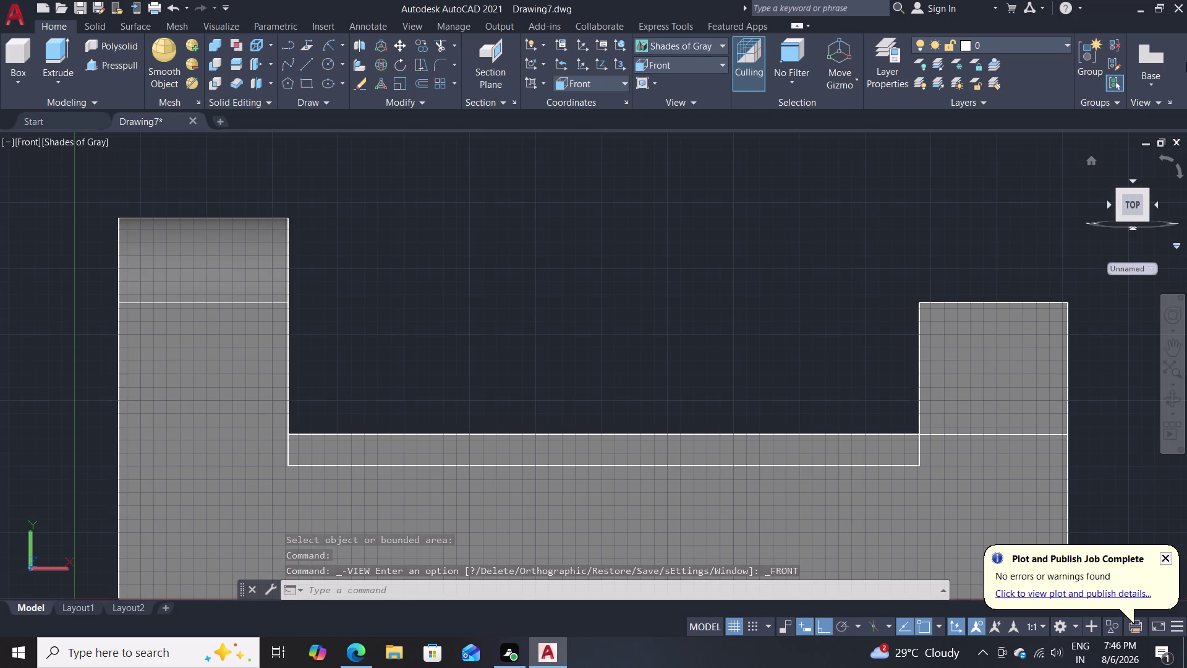
click(302, 68)
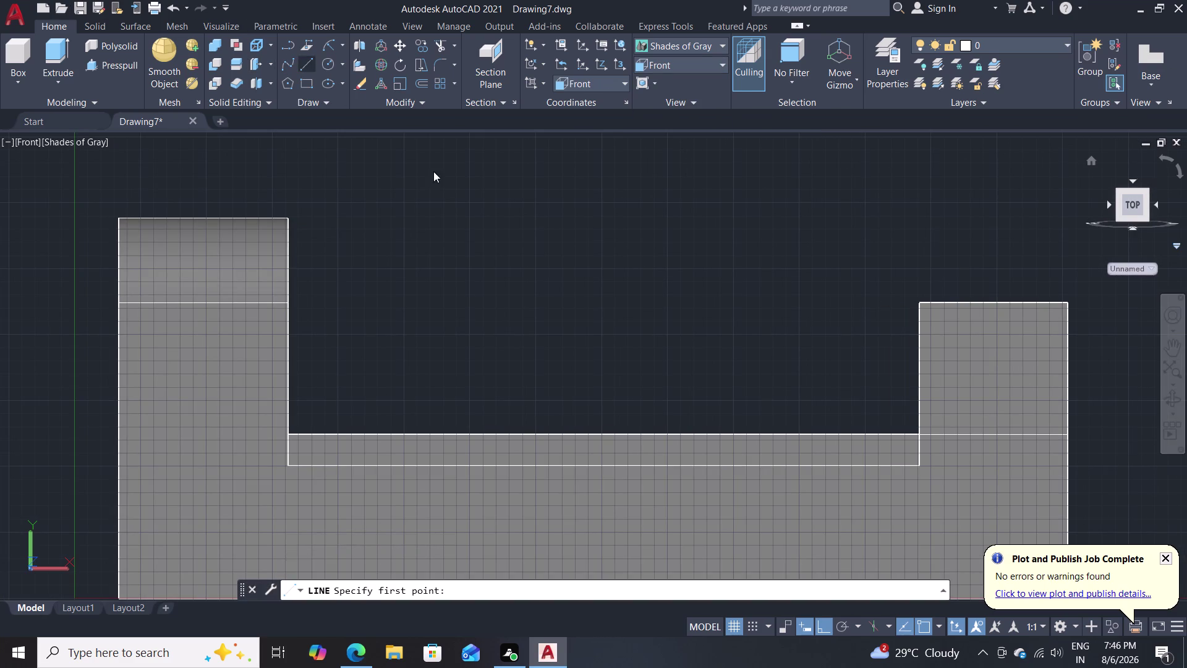
click(1066, 433)
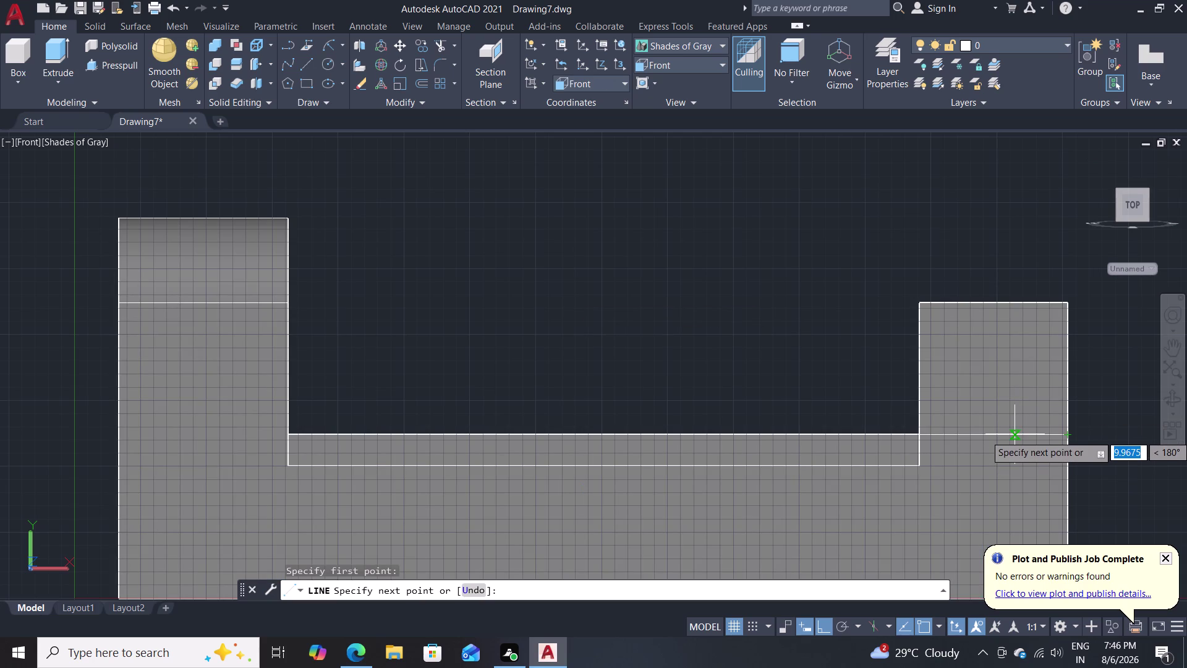
key(5)
key(Return)
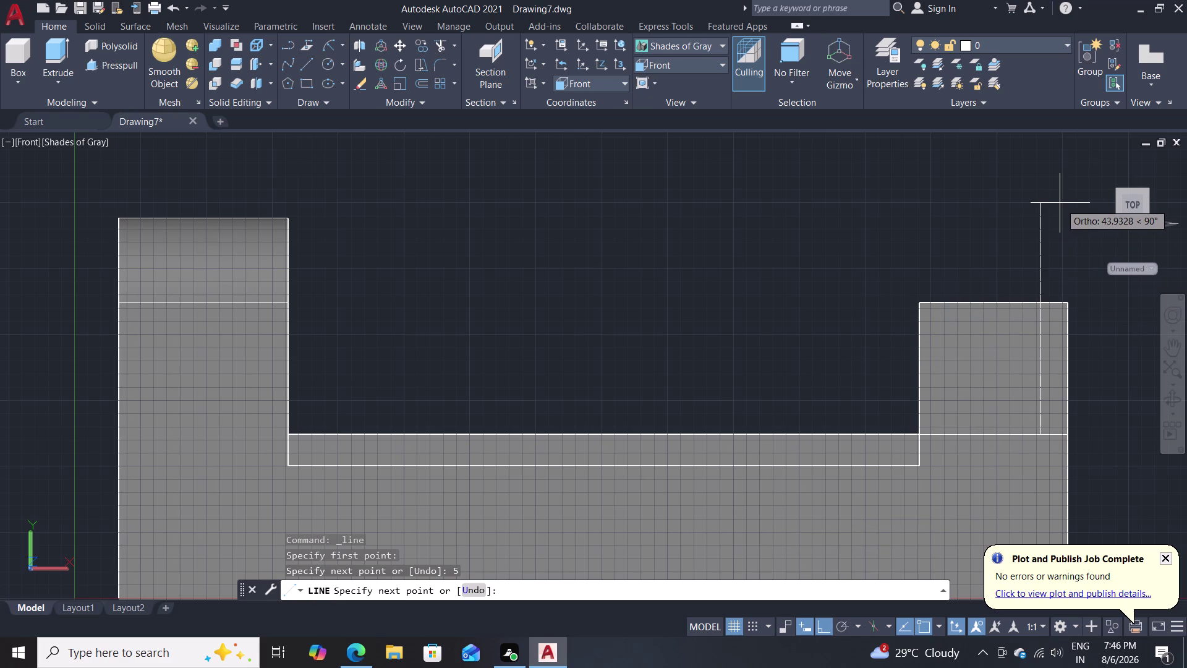
key(Escape)
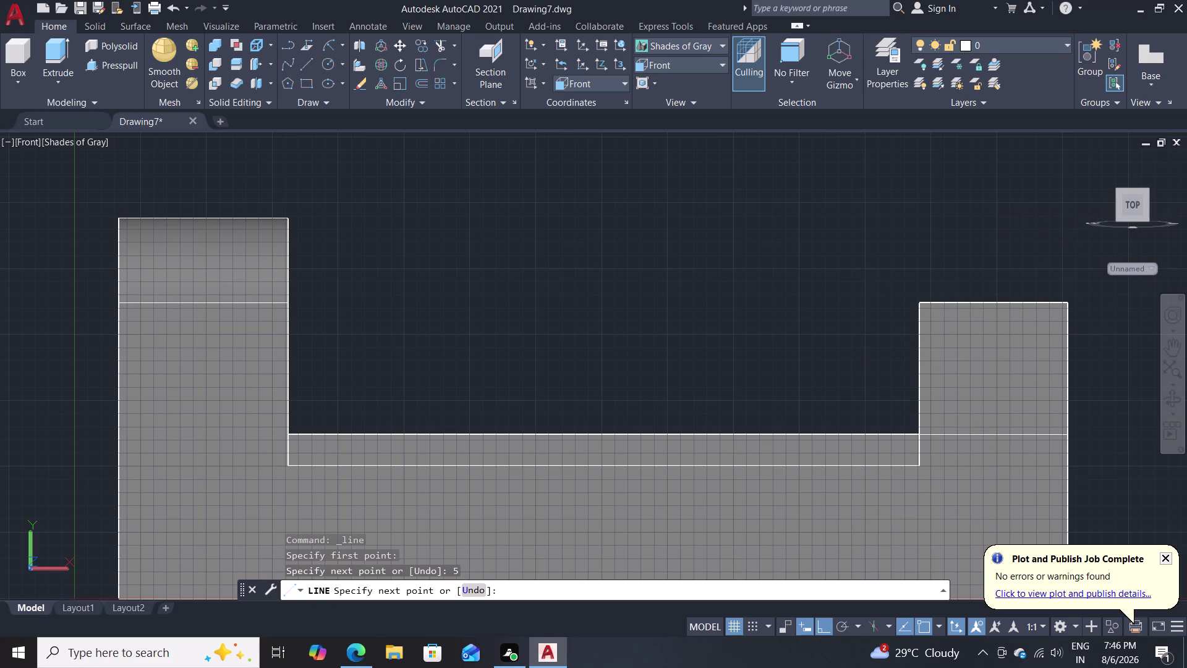
scroll(down, 3)
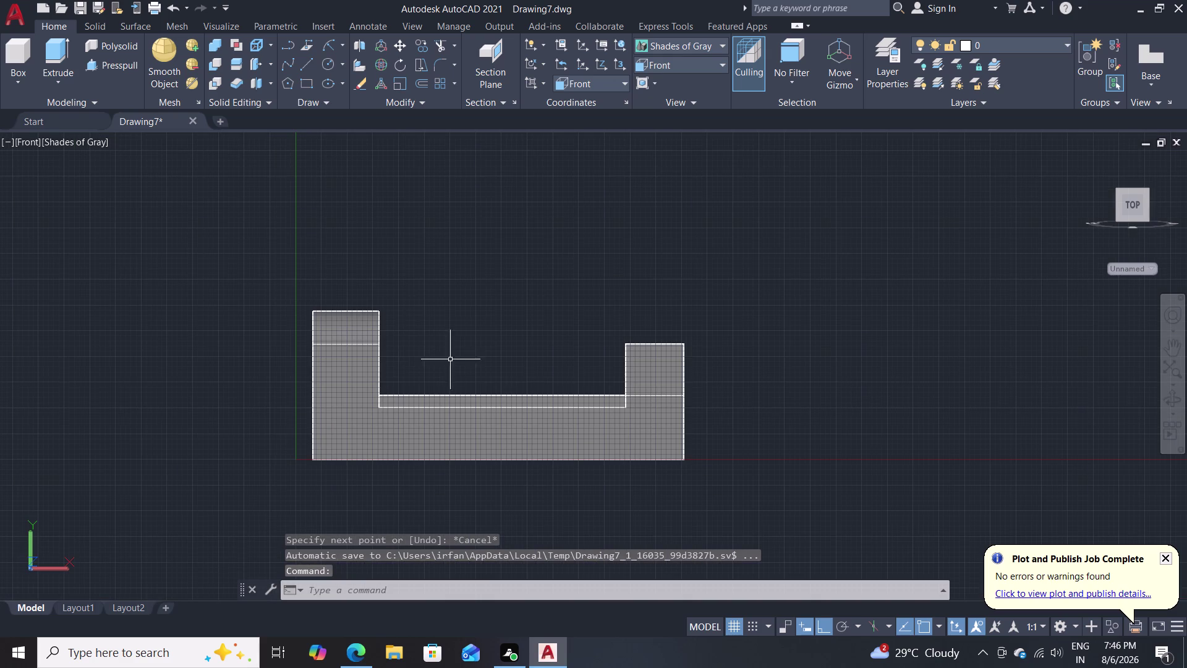
middle_drag(493, 343, 338, 386)
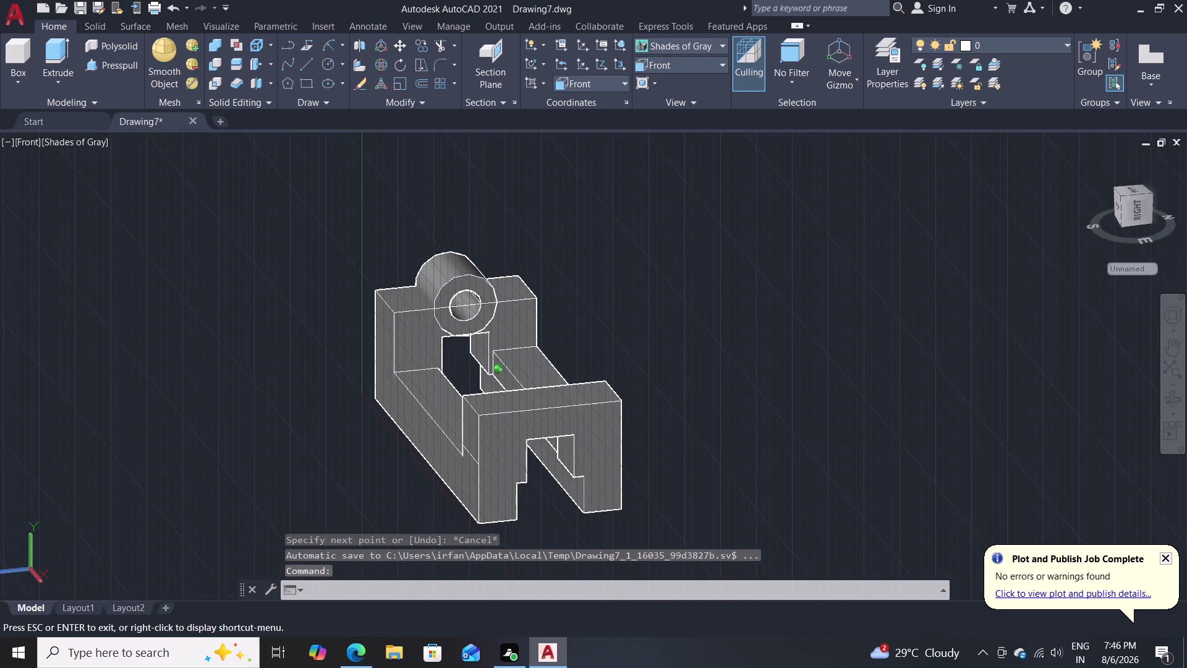
middle_drag(339, 386, 346, 363)
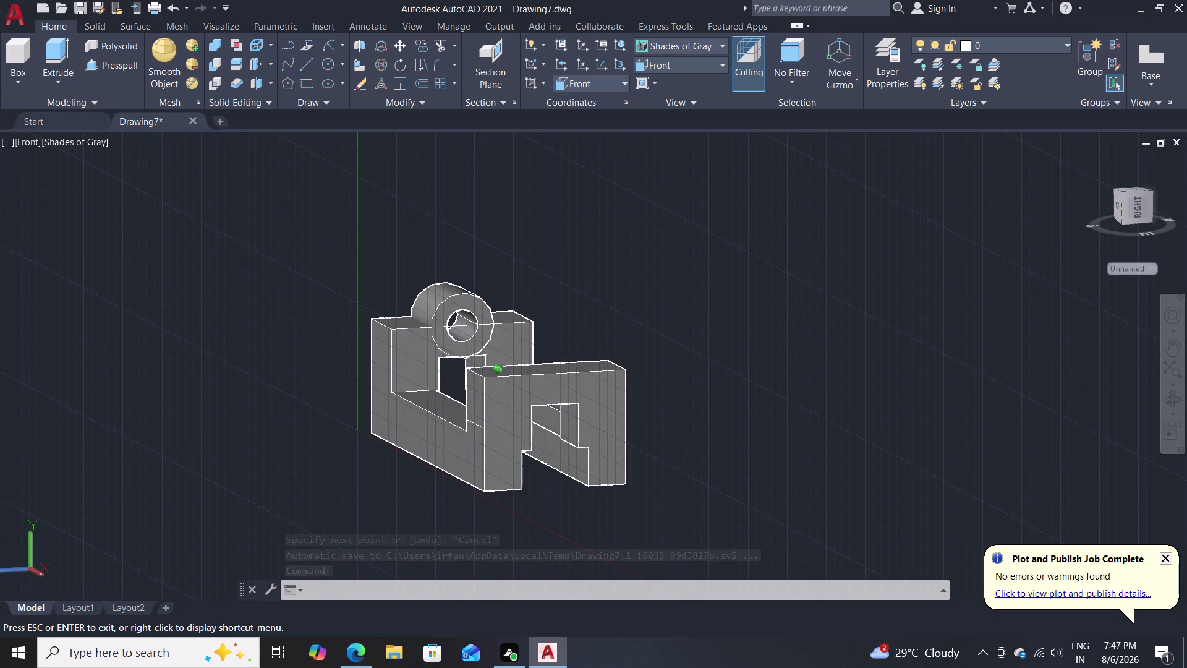
middle_drag(346, 363, 347, 364)
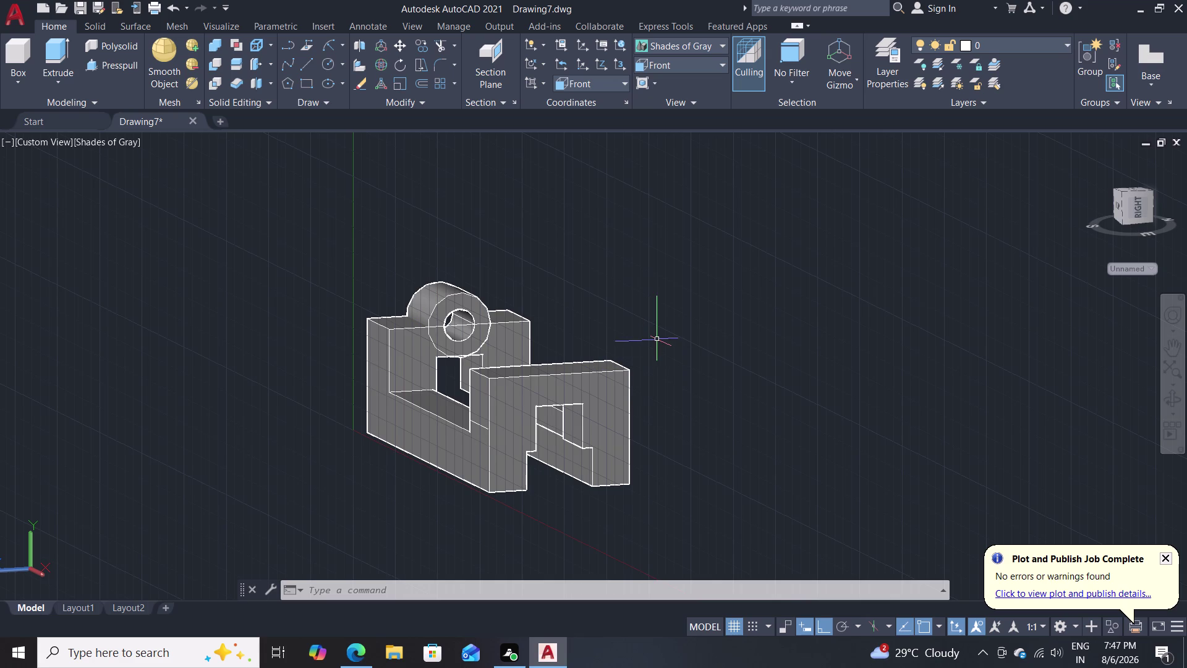
middle_drag(656, 340, 442, 355)
scroll(up, 3)
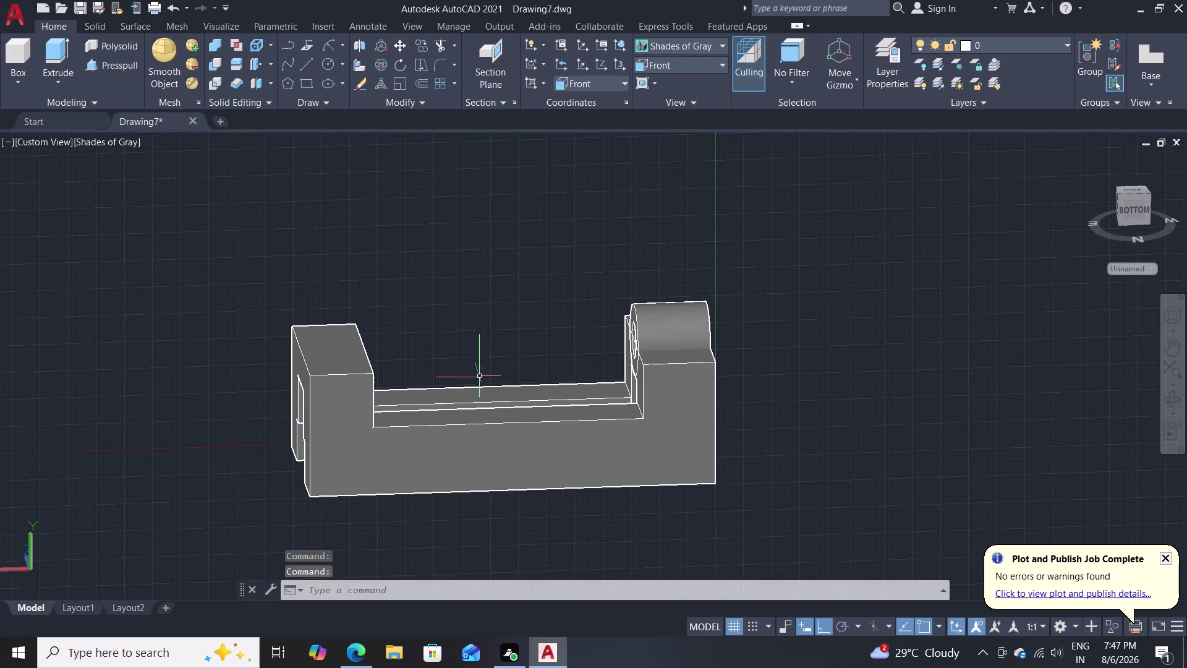